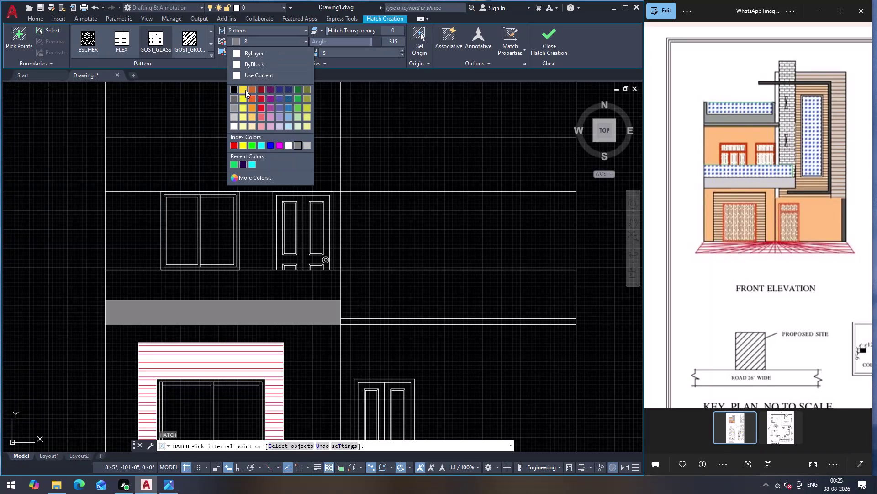
Set the hatch background colour to None and the hatch colour to orange 205,105,40.
click(237, 128)
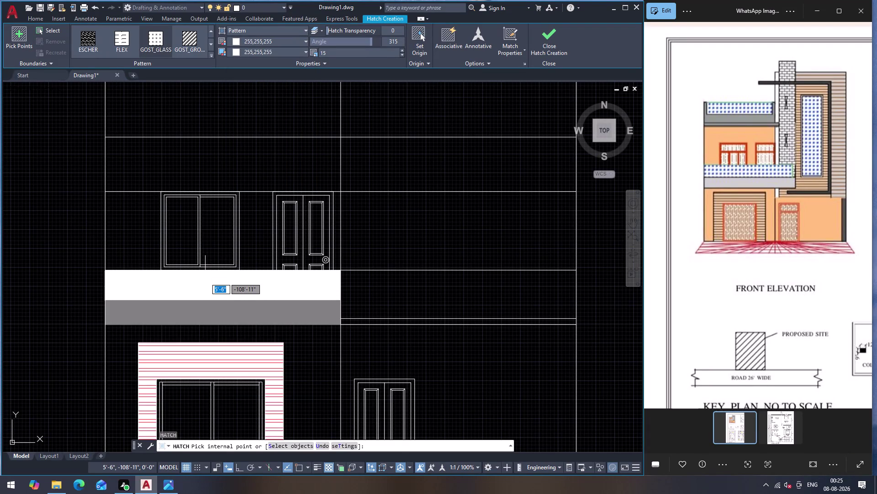
click(256, 49)
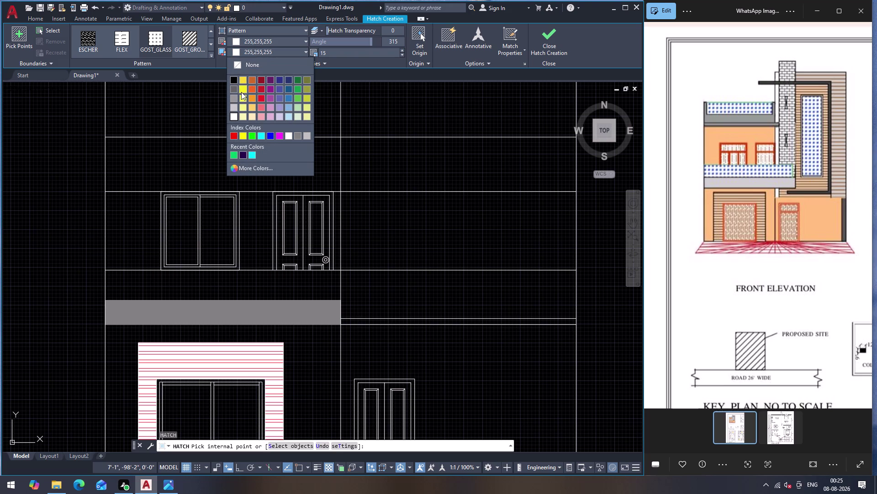
click(233, 118)
click(258, 53)
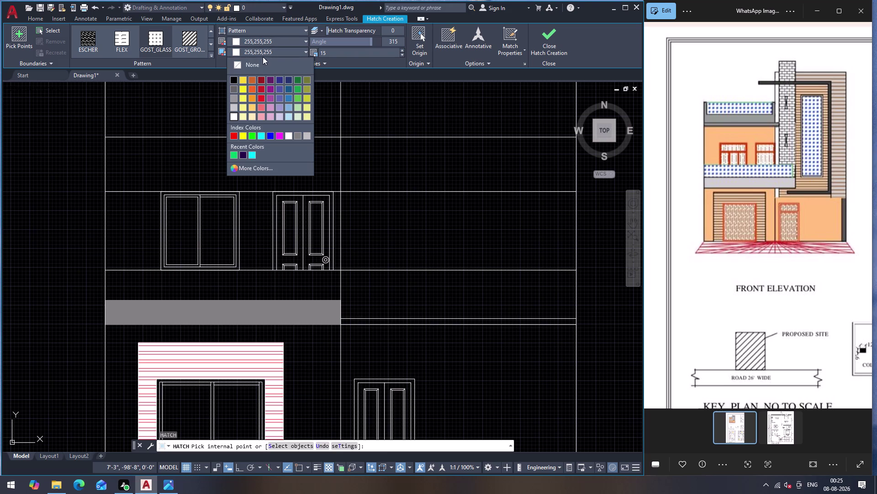
click(256, 63)
click(262, 37)
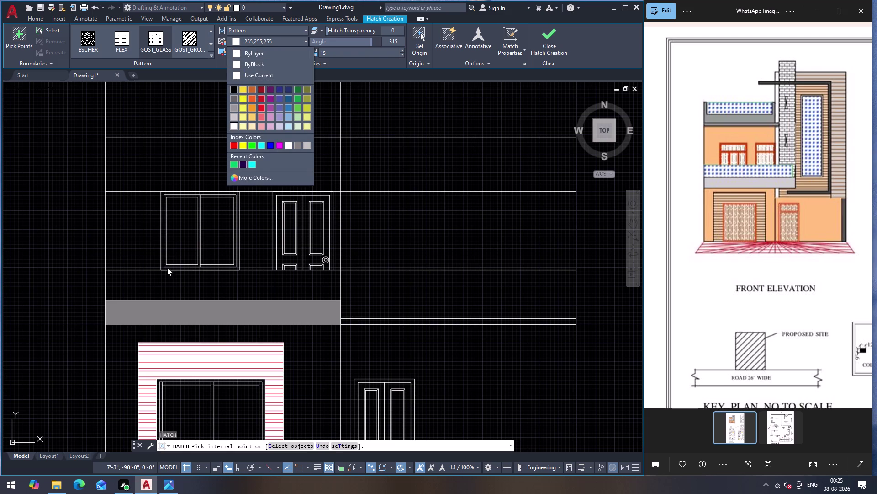
click(171, 279)
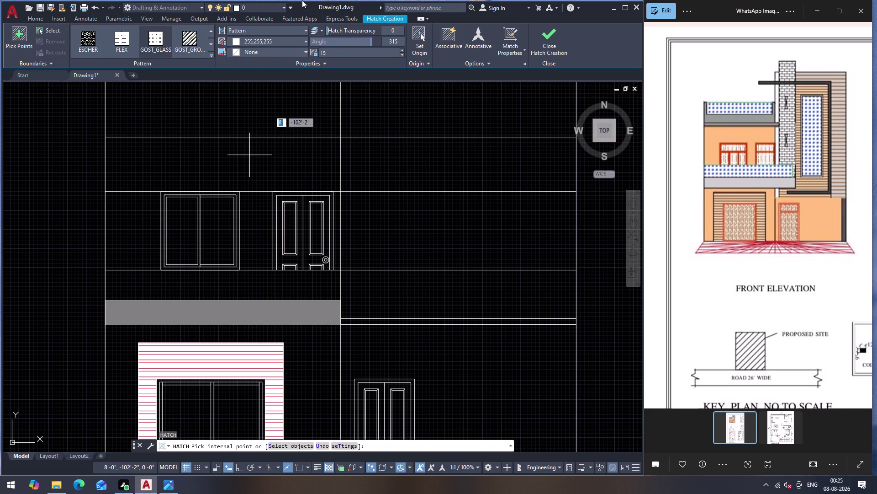
click(285, 41)
click(255, 88)
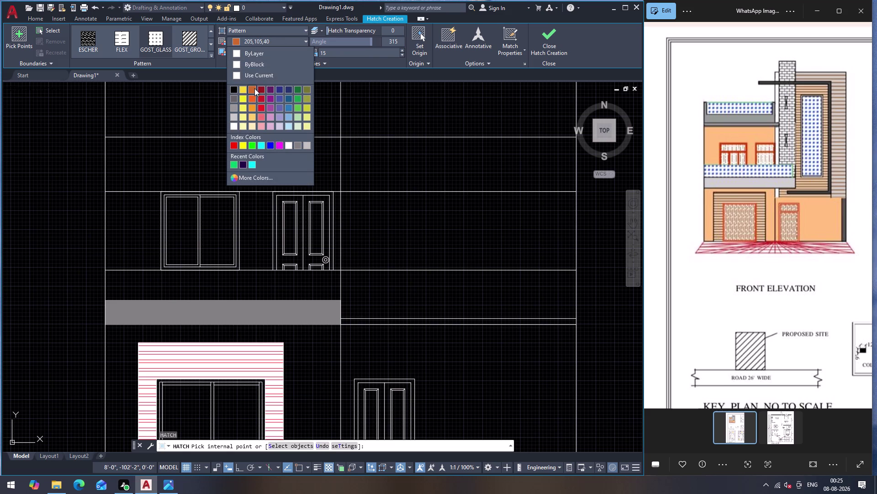
click(224, 287)
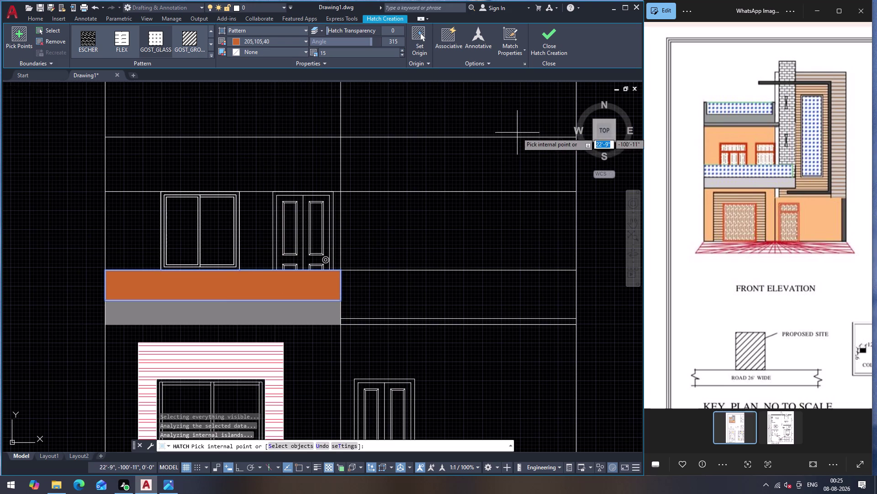
click(402, 51)
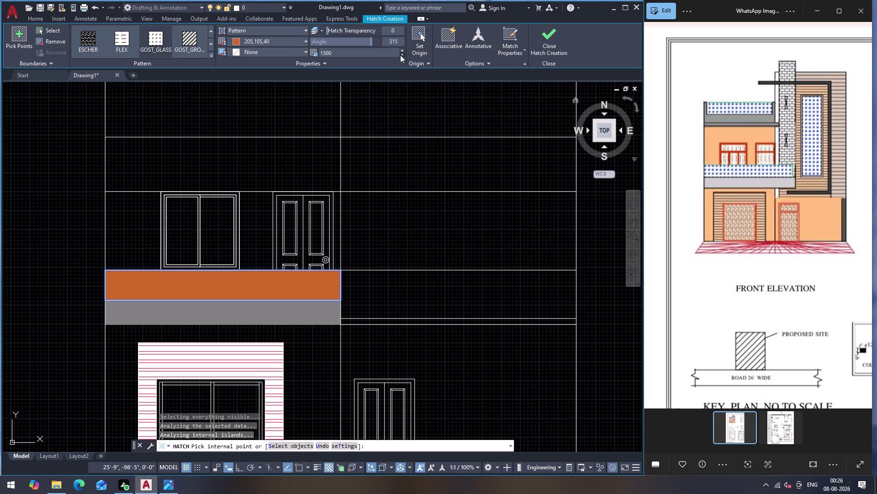
Set the hatch pattern scale to 9, then cancel the HATCH command.
click(397, 50)
key(9)
key(Return)
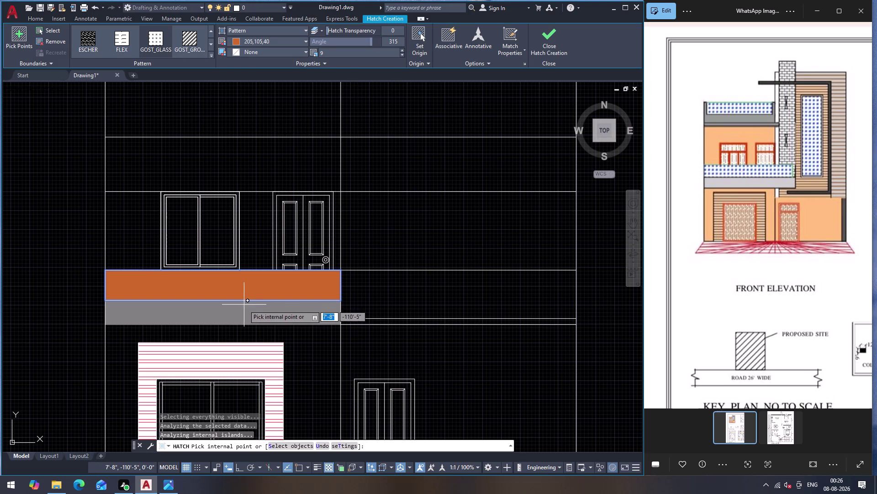
key(Escape)
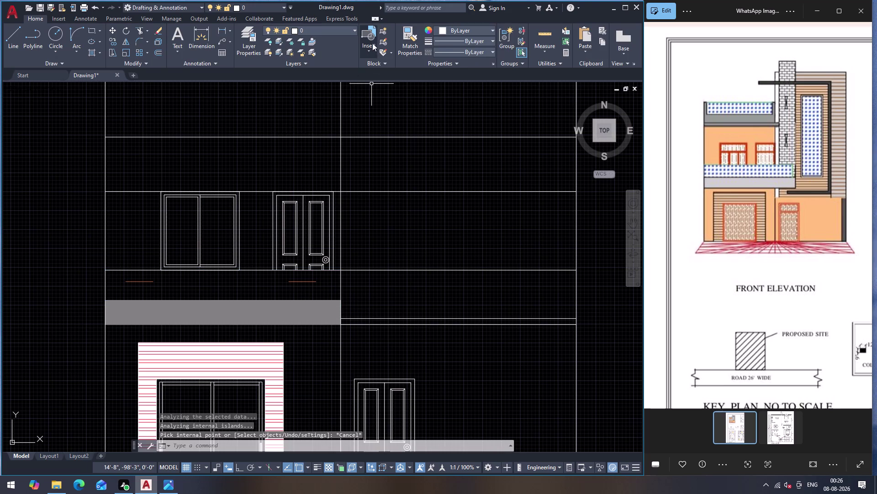
click(255, 288)
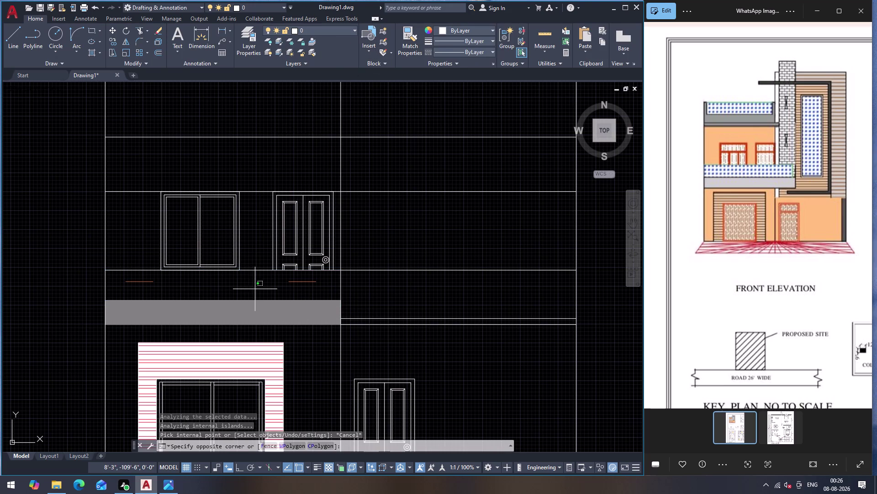
Select the sparse orange-dashed hatch, try other scale values, then delete it.
click(311, 281)
click(304, 281)
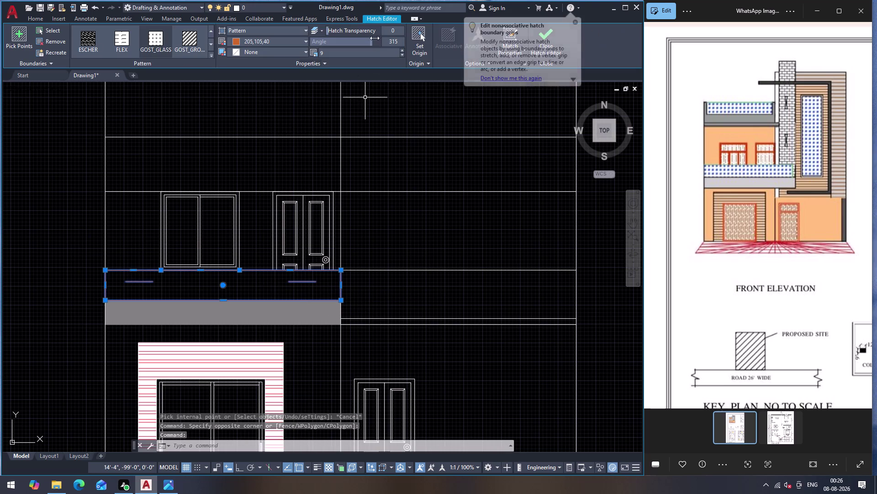
click(402, 55)
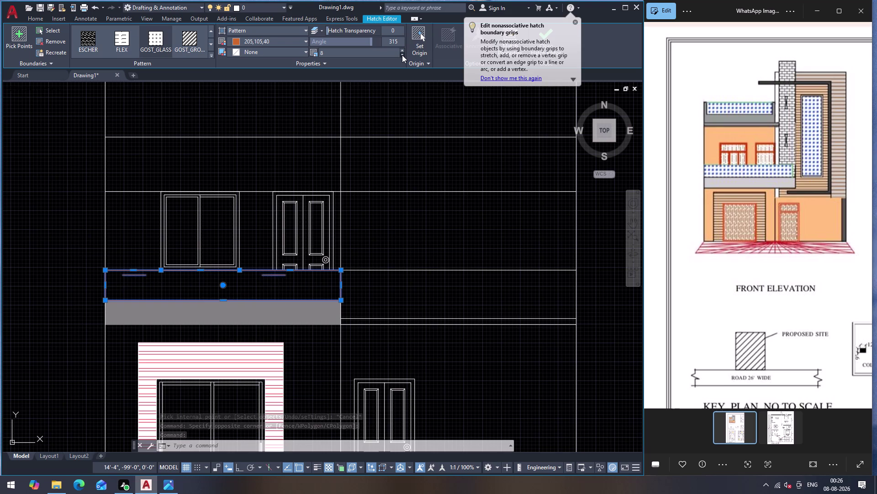
click(402, 51)
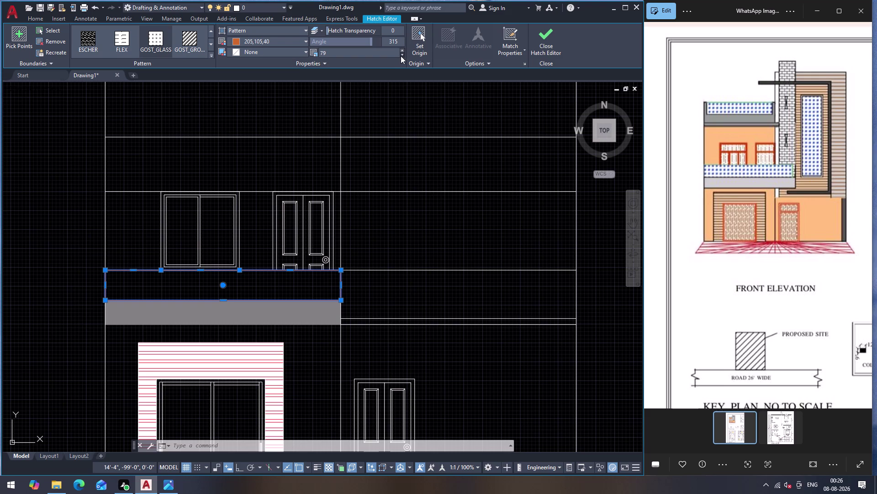
click(401, 55)
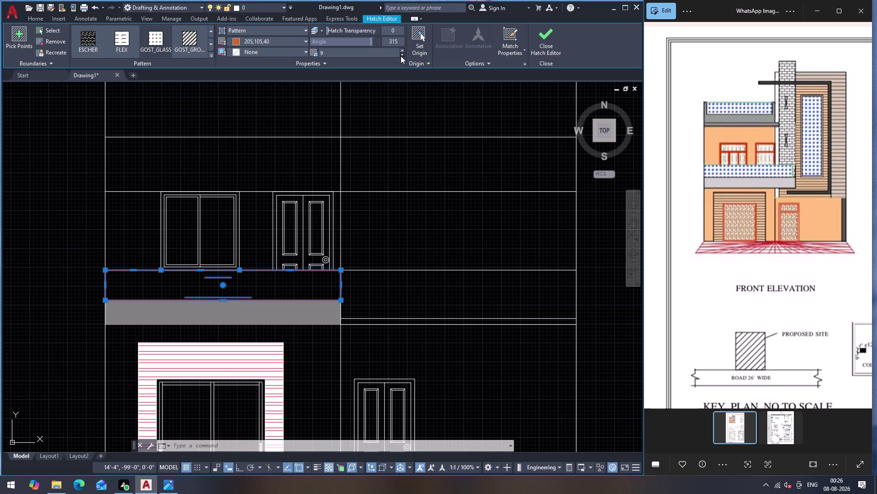
key(Escape)
key(Delete)
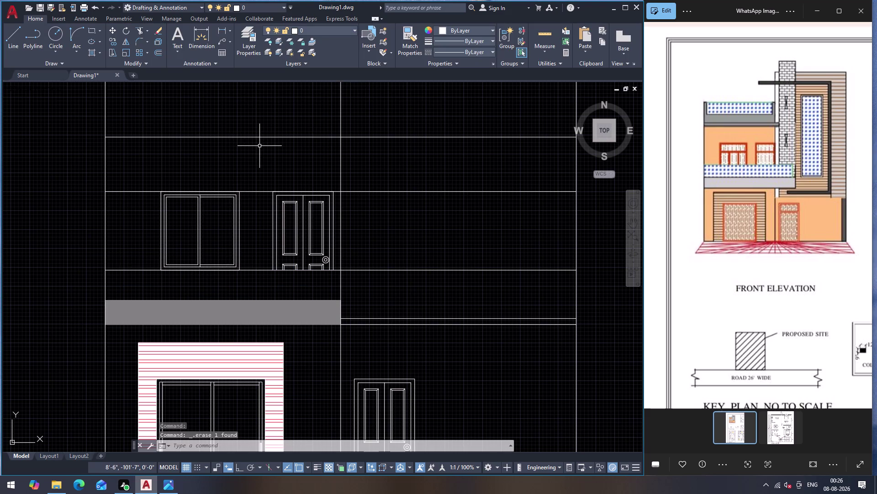
Start HATCH with a gallery pattern and pick the strip above the grey band.
key(h)
key(Return)
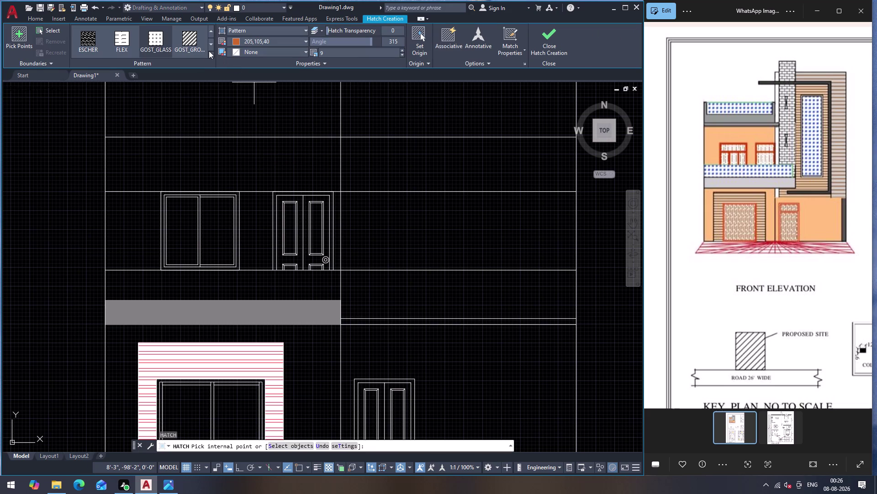
click(212, 54)
click(195, 34)
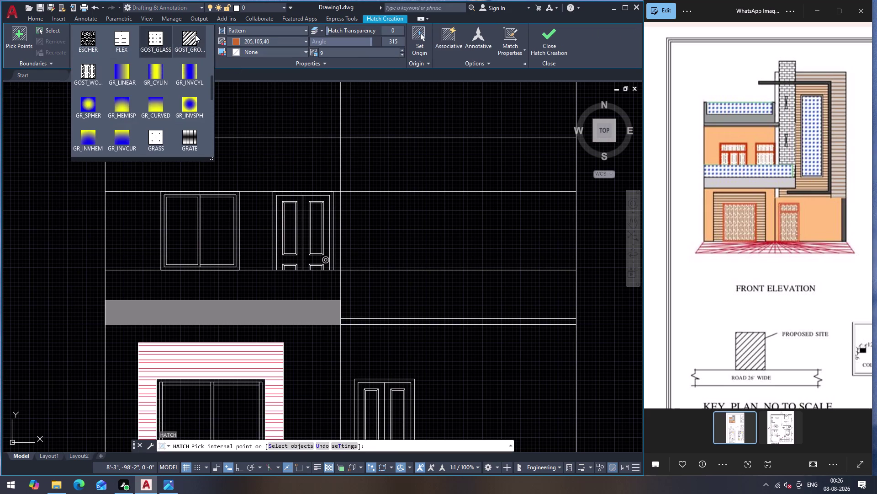
click(193, 279)
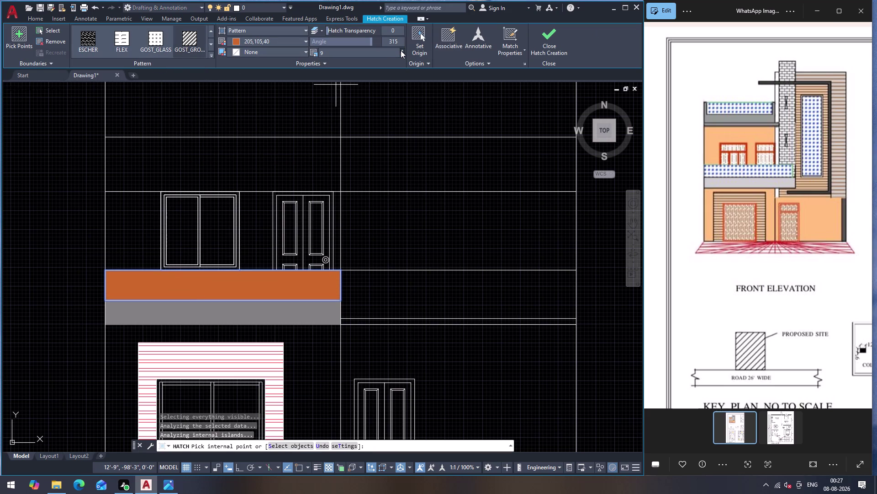
drag(401, 50, 401, 63)
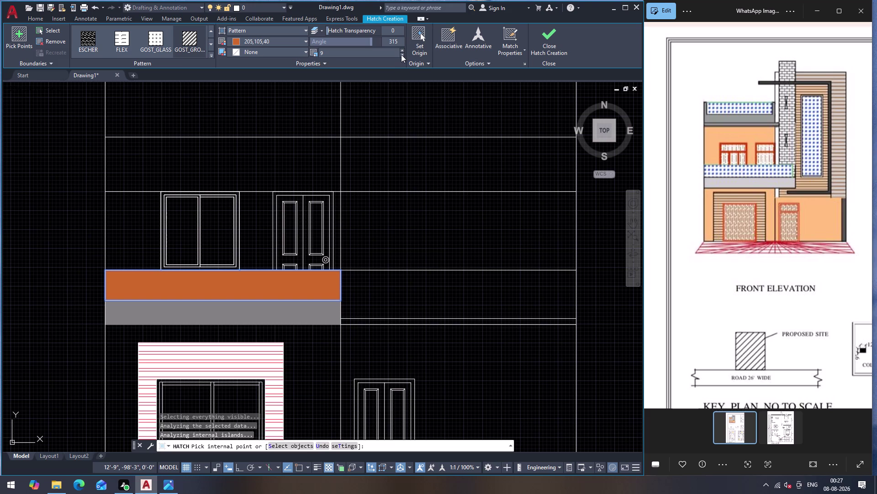
click(401, 55)
key(grave)
key(grave)
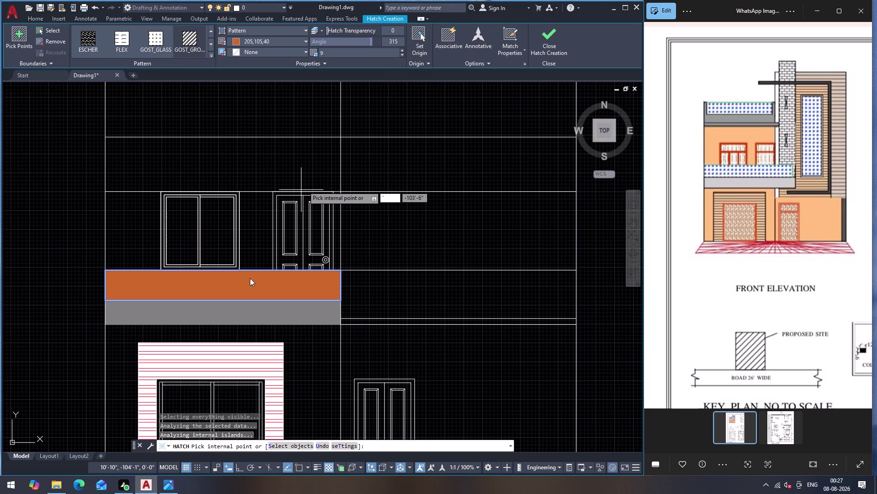
click(250, 278)
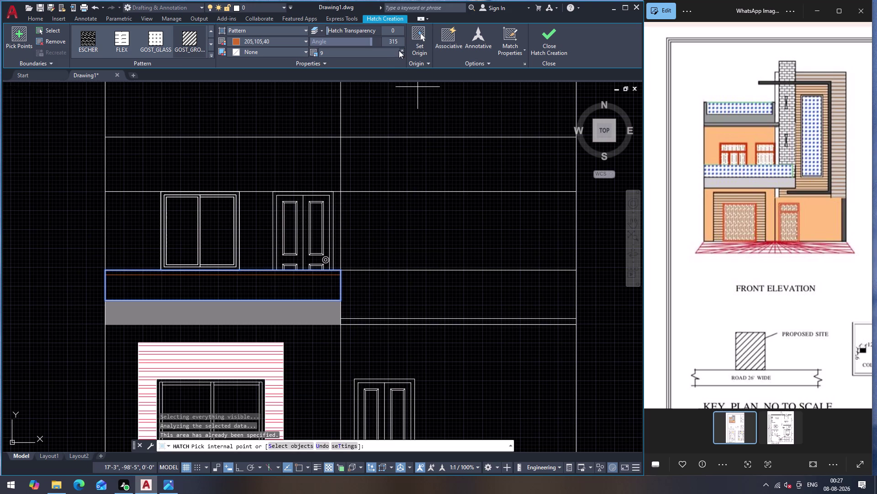
Set the hatch scale to 120 and the angle to 98.
click(402, 52)
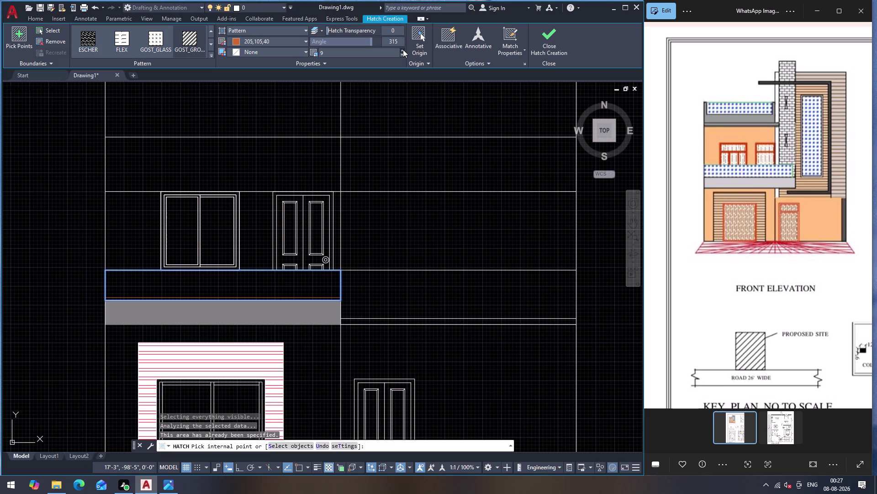
click(403, 50)
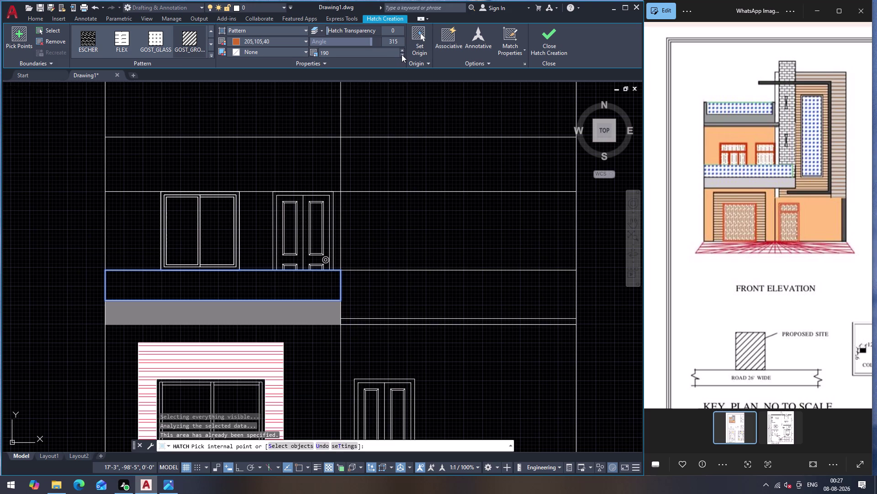
click(402, 54)
drag(373, 42, 310, 44)
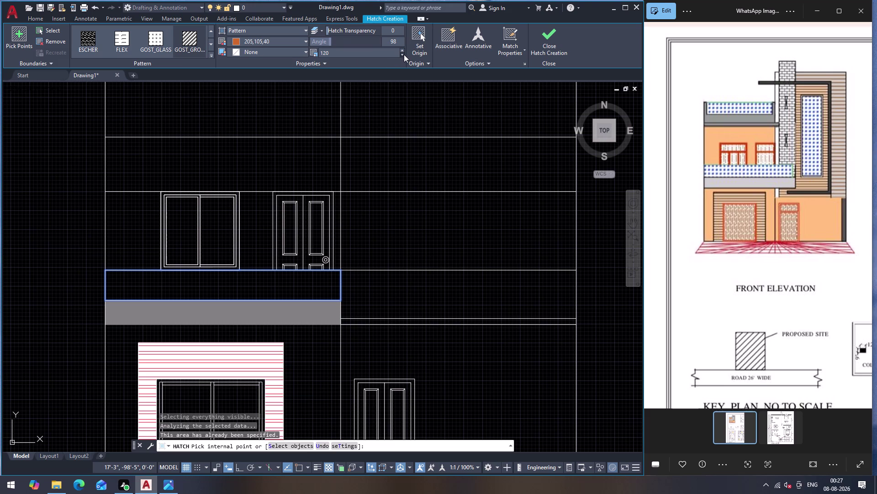
click(404, 53)
Edit the hatch pattern scale value, replacing its last digit with 0.
click(387, 52)
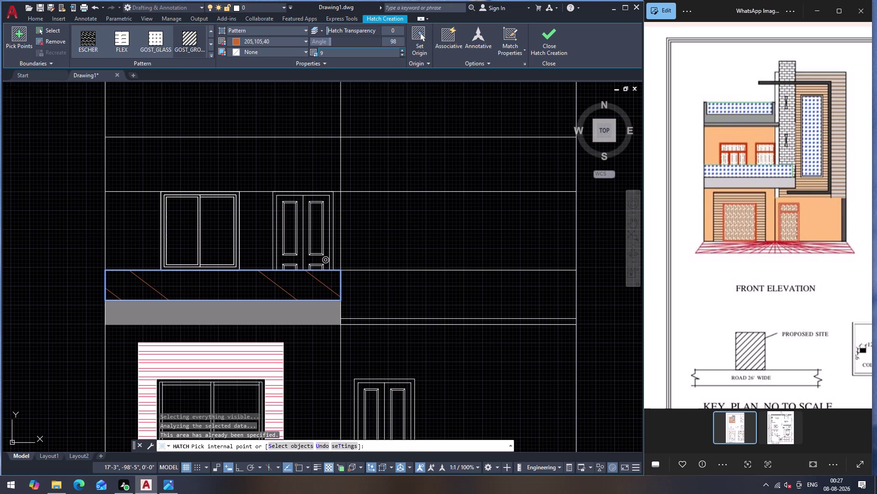
key(BackSpace)
key(0)
key(Return)
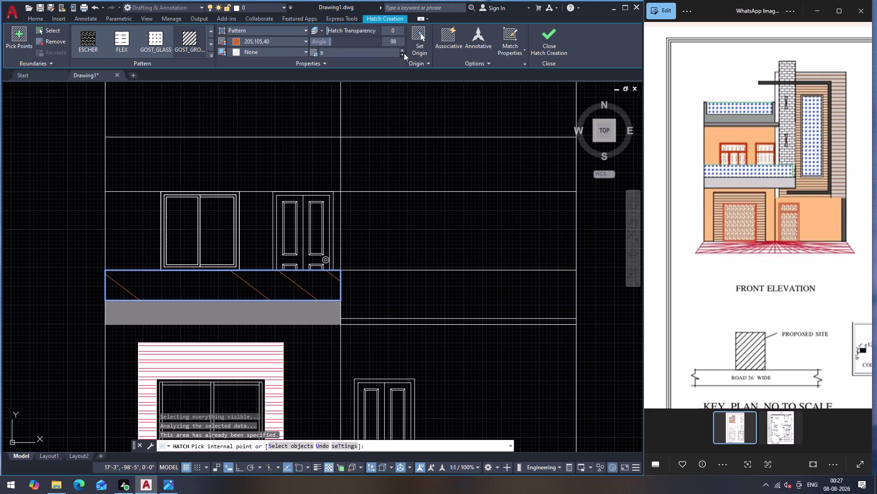
Rotate the orange hatch lines to a 96° angle.
click(312, 53)
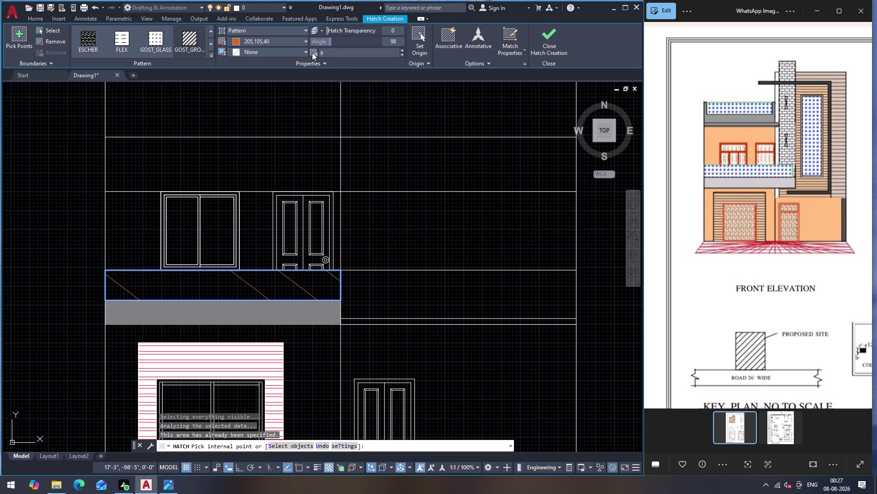
click(315, 57)
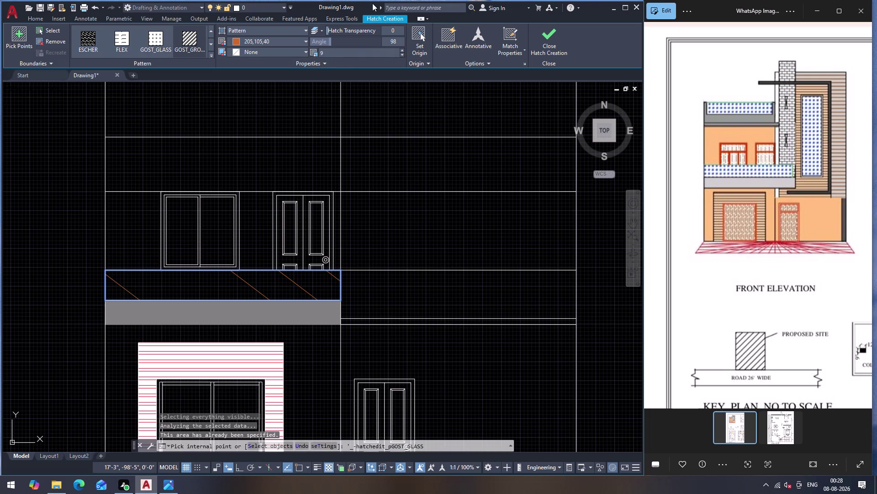
drag(361, 44, 341, 44)
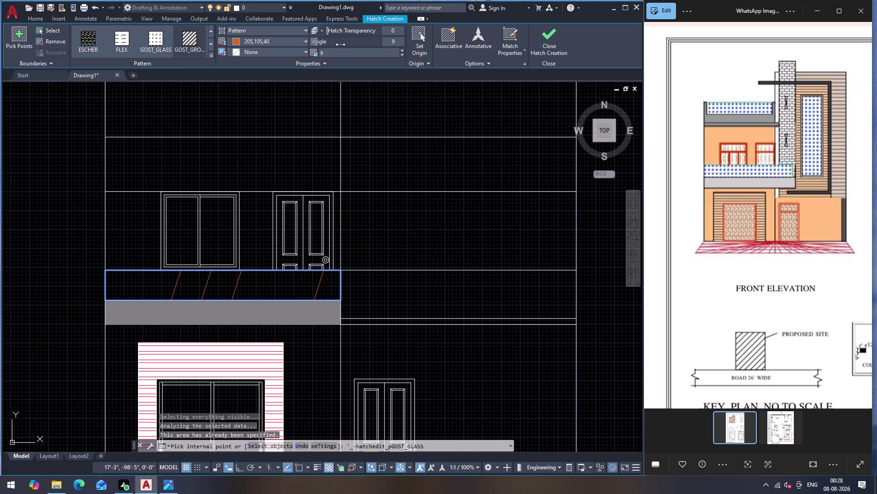
drag(341, 44, 349, 43)
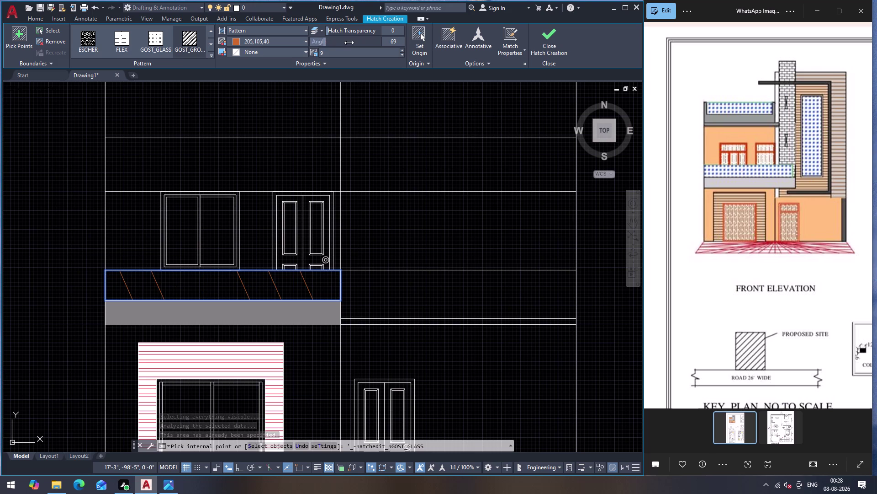
drag(349, 43, 323, 54)
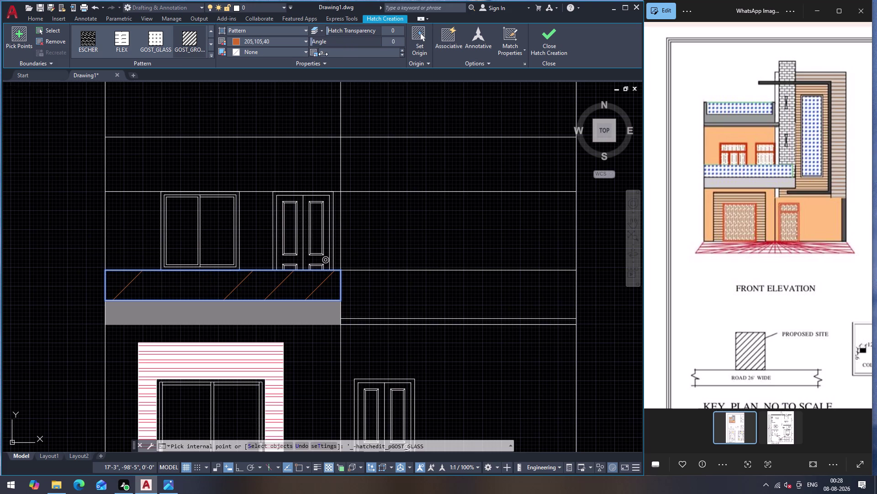
drag(323, 54, 353, 51)
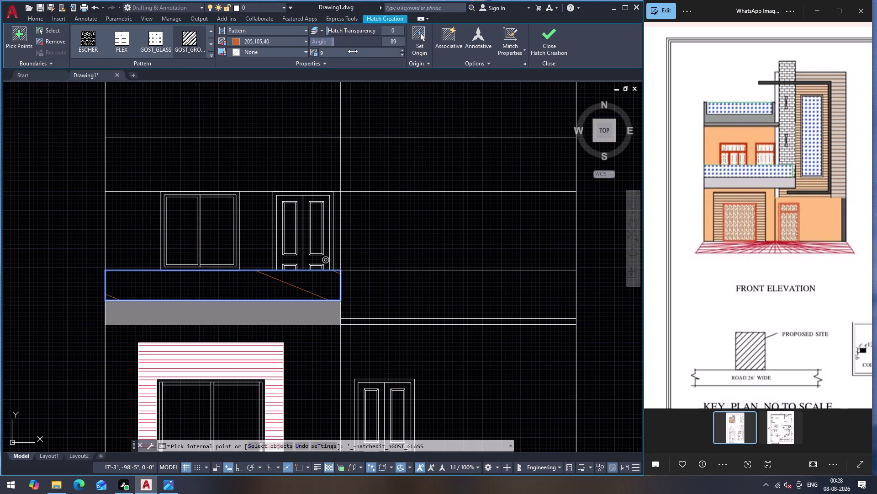
drag(353, 51, 348, 55)
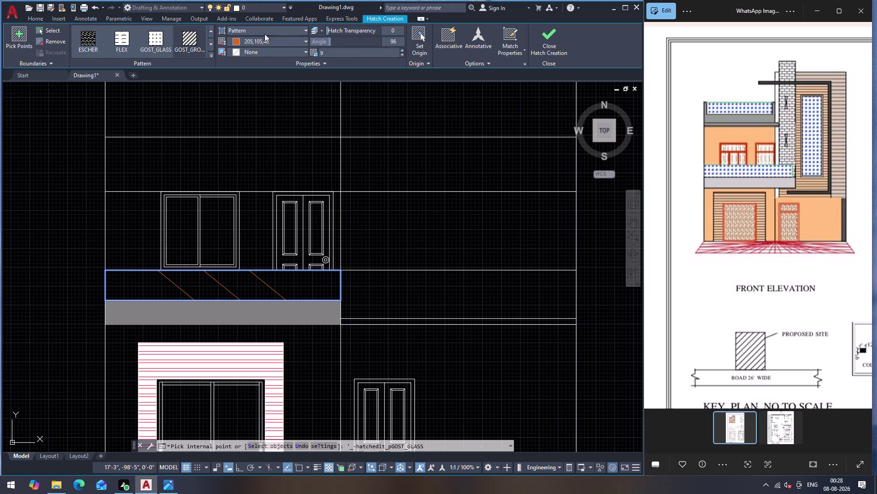
click(209, 47)
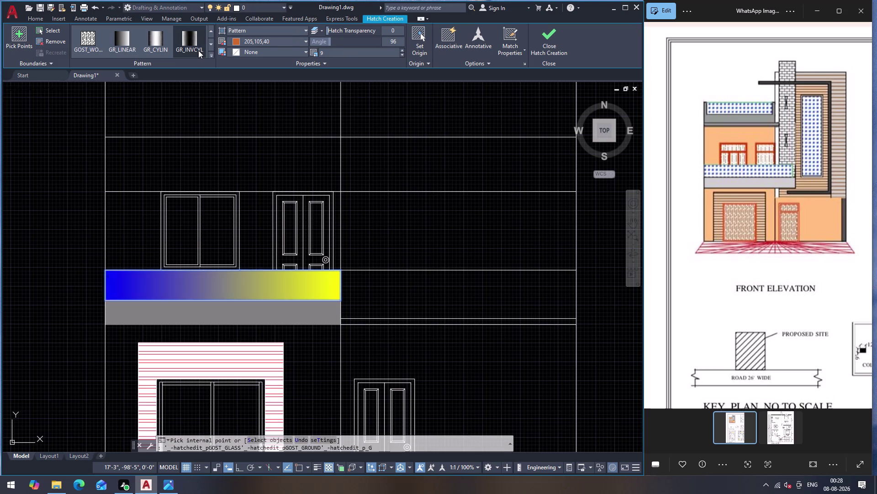
Apply the STARS pattern from the hatch gallery to the band.
scroll(up, 3)
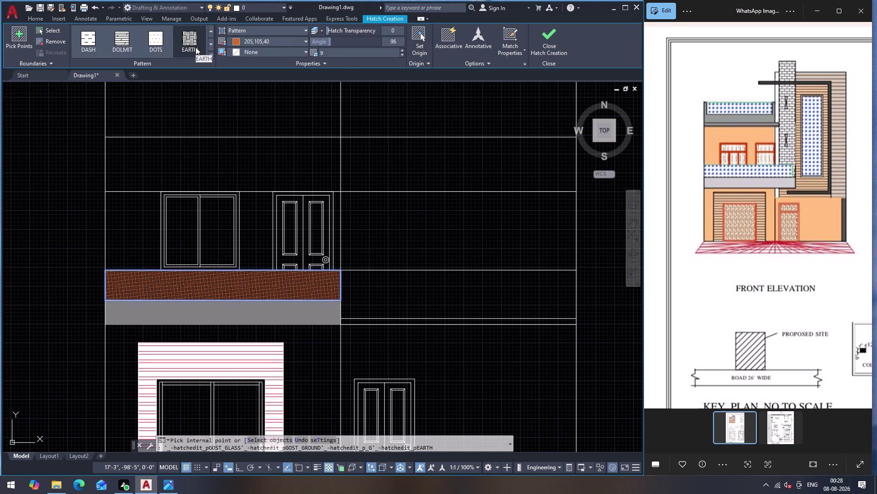
scroll(up, 3)
scroll(up, 3)
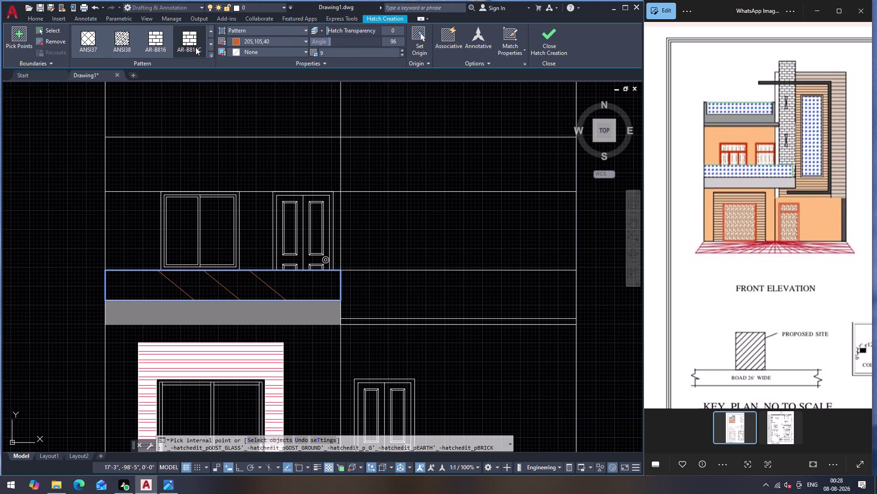
scroll(up, 3)
scroll(up, 3)
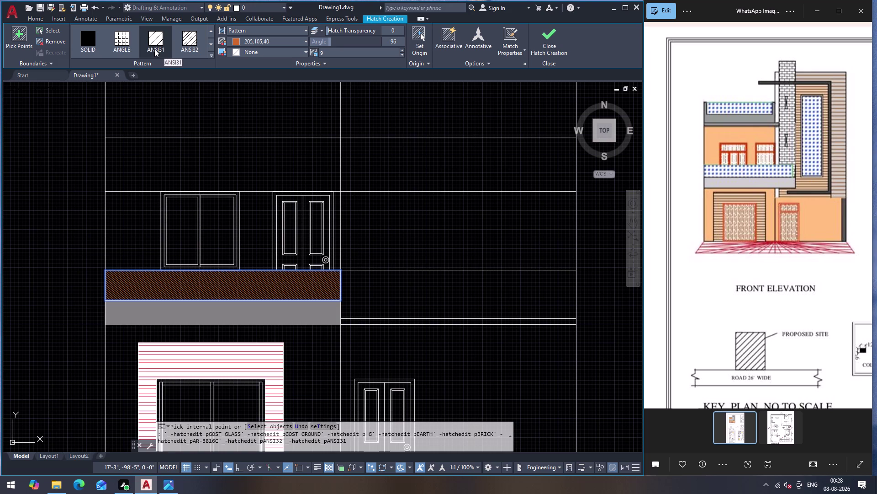
scroll(down, 3)
scroll(down, 3)
scroll(up, 3)
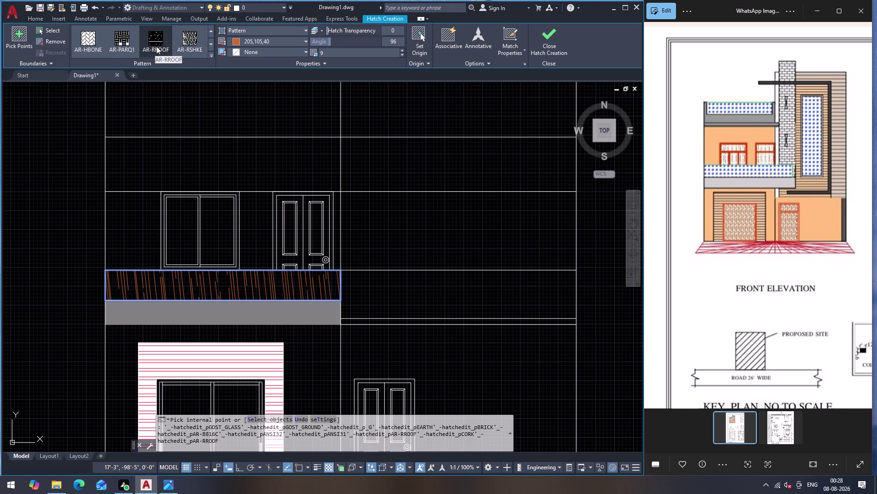
scroll(down, 3)
scroll(down, 3)
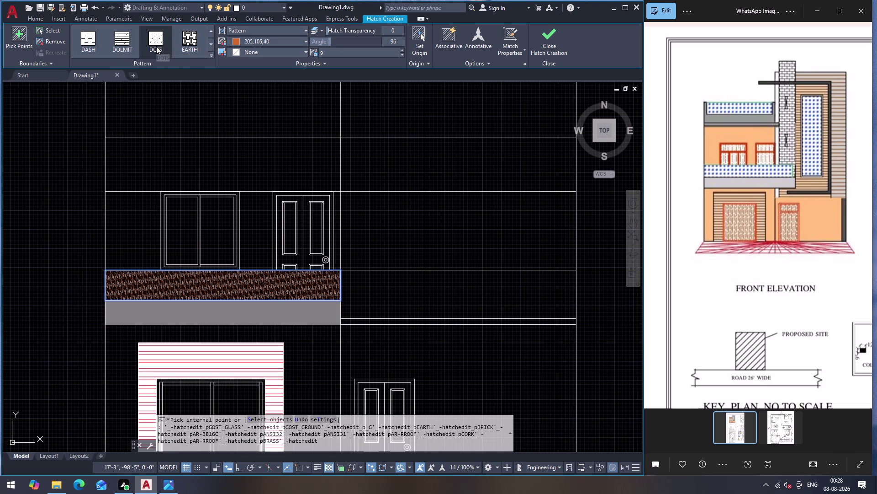
scroll(down, 3)
scroll(up, 3)
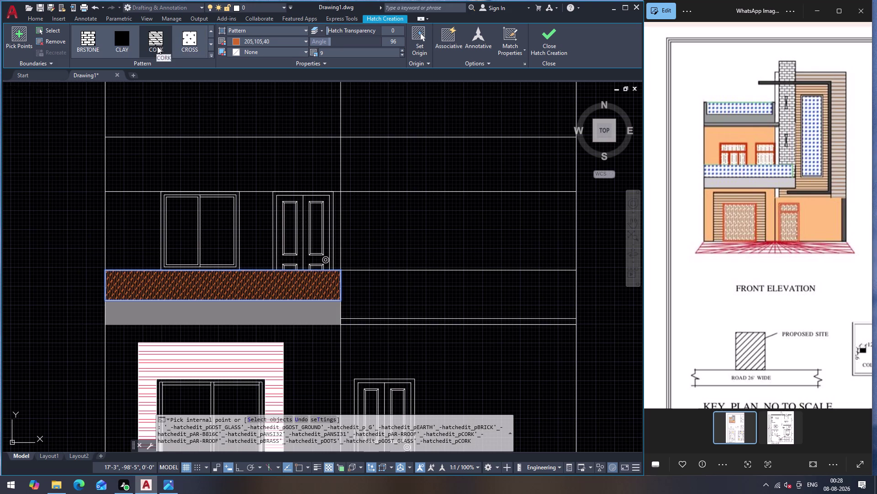
scroll(down, 3)
scroll(up, 3)
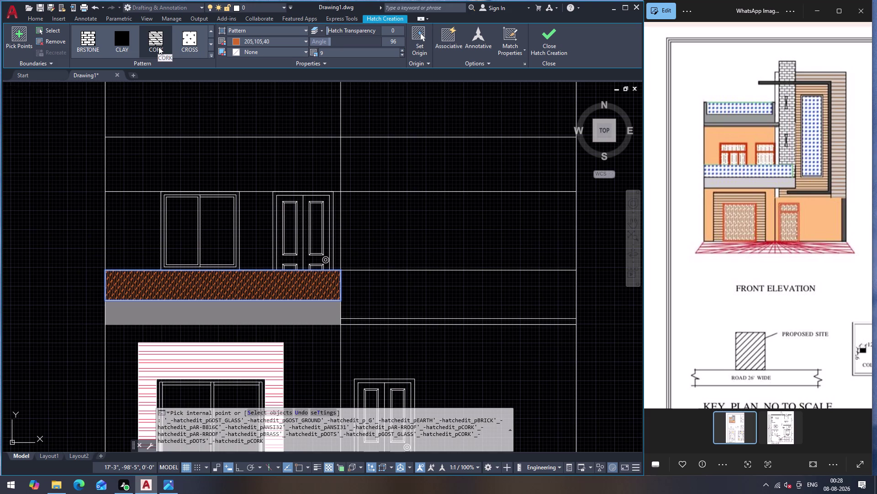
scroll(down, 3)
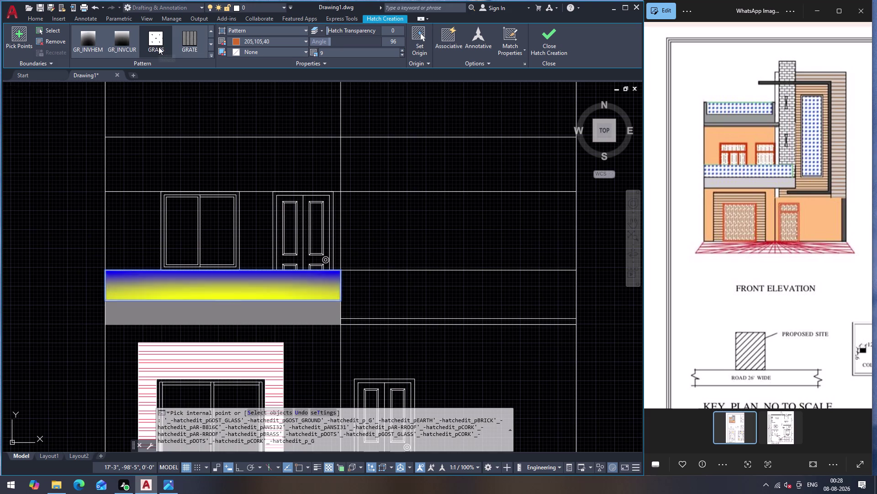
scroll(down, 3)
scroll(down, 3)
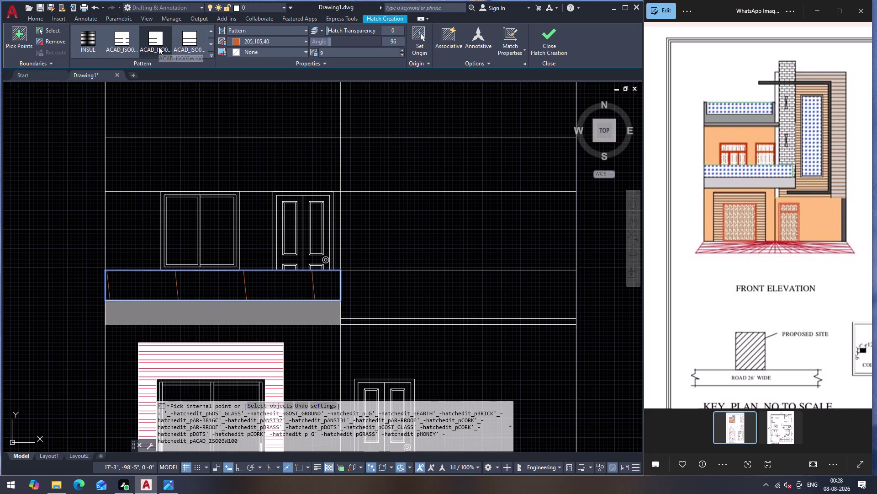
scroll(down, 3)
scroll(down, 3)
scroll(down, 3)
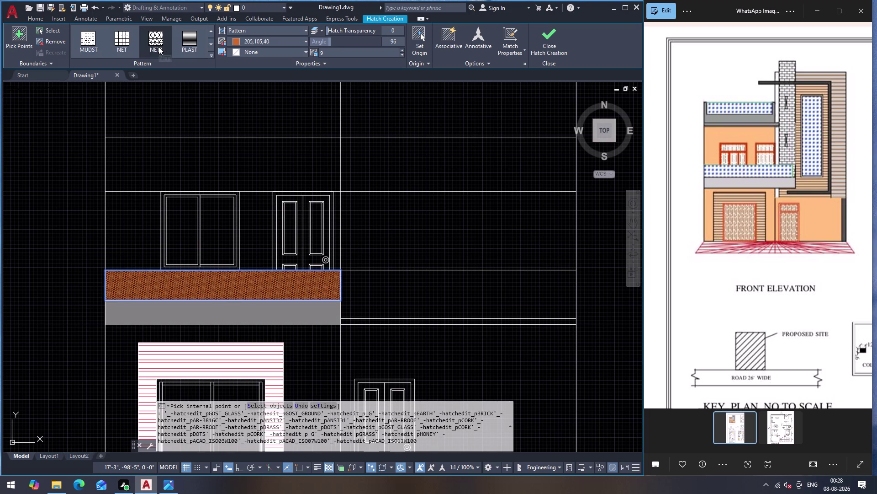
scroll(up, 3)
scroll(down, 3)
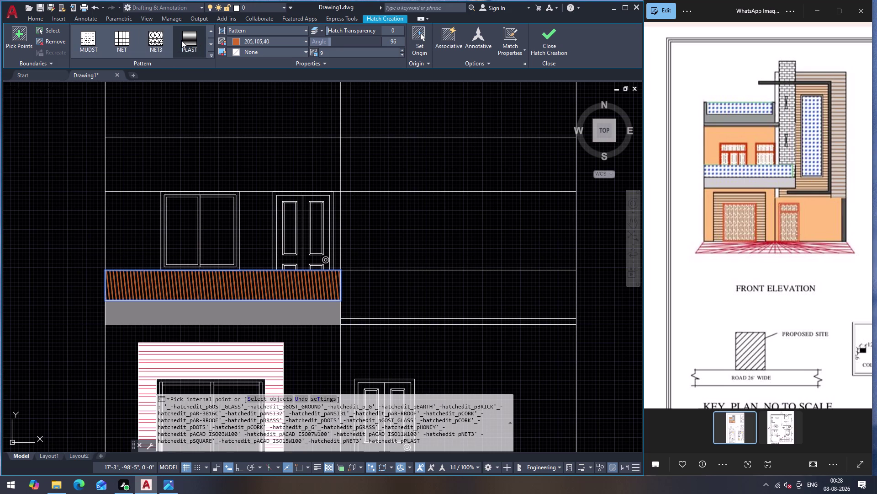
scroll(down, 3)
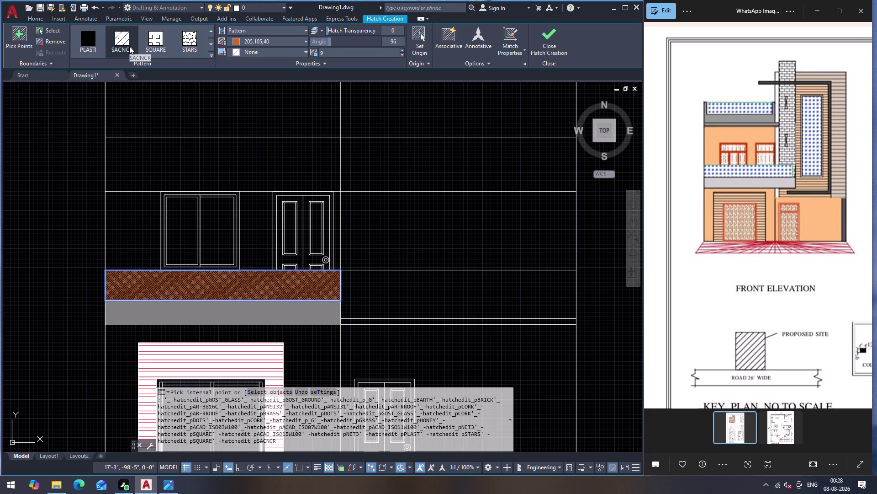
scroll(down, 3)
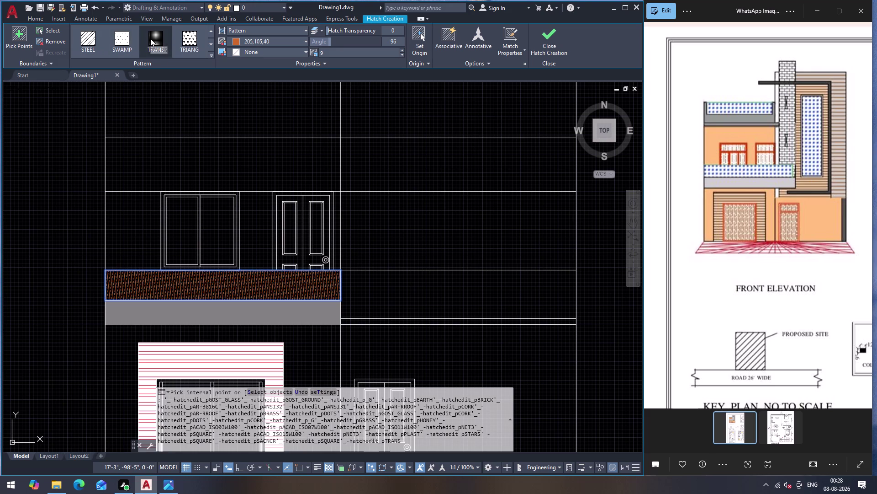
scroll(down, 3)
scroll(down, 3)
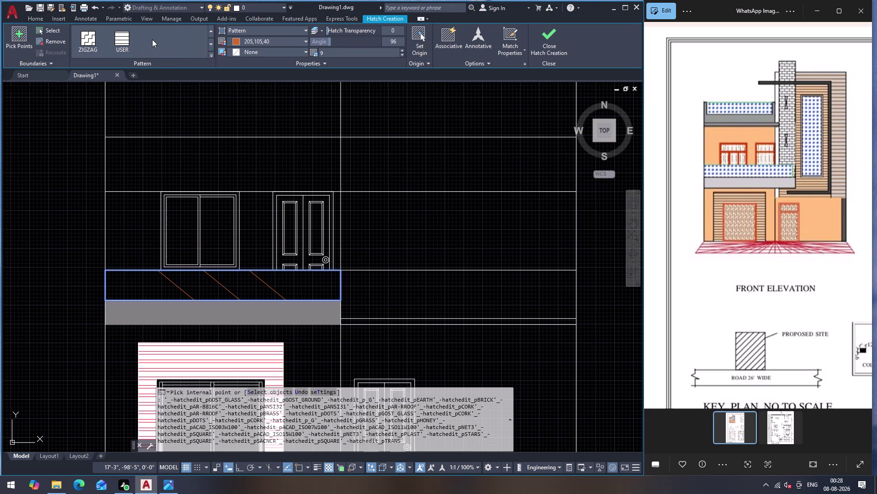
scroll(up, 3)
scroll(down, 3)
scroll(up, 3)
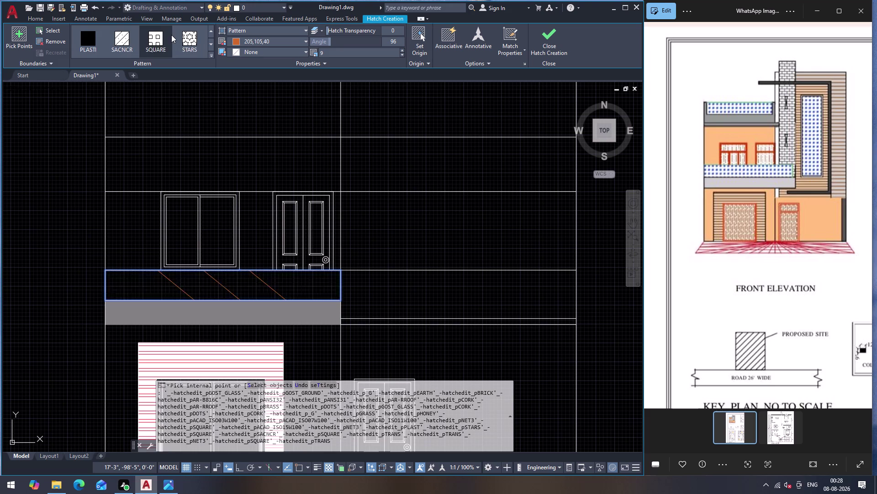
click(190, 38)
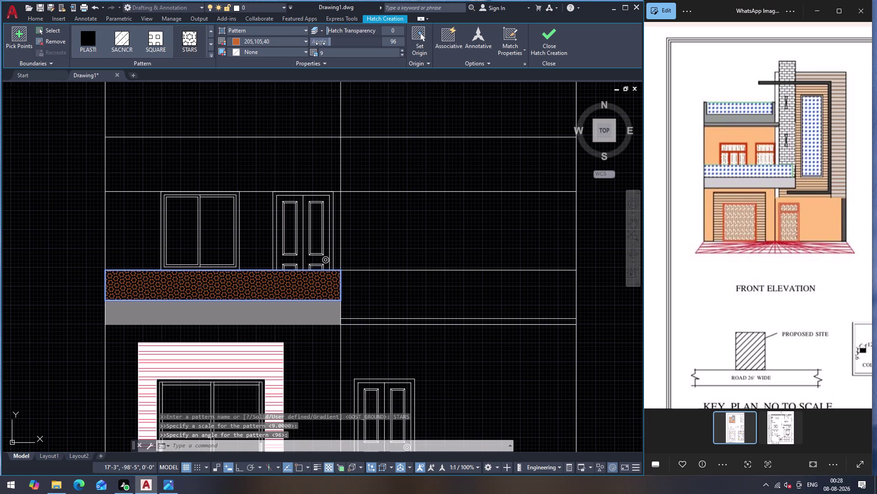
Set the star hatch pattern scale to 20.
click(402, 53)
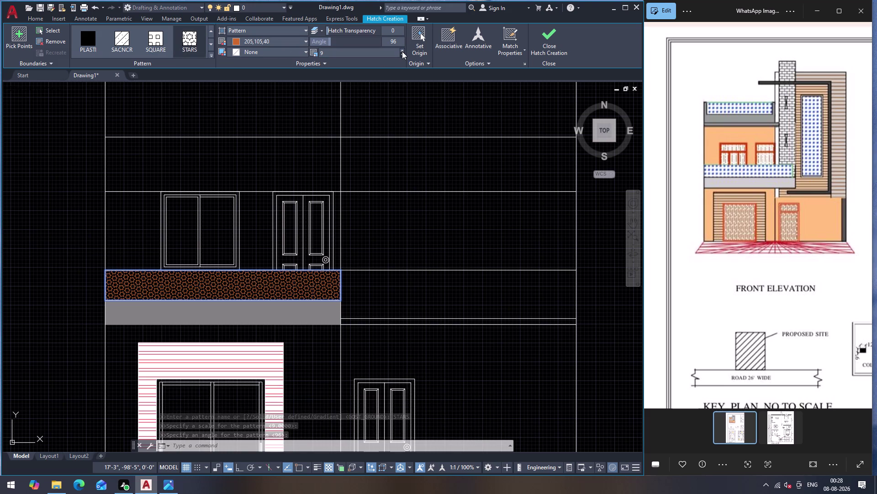
click(403, 51)
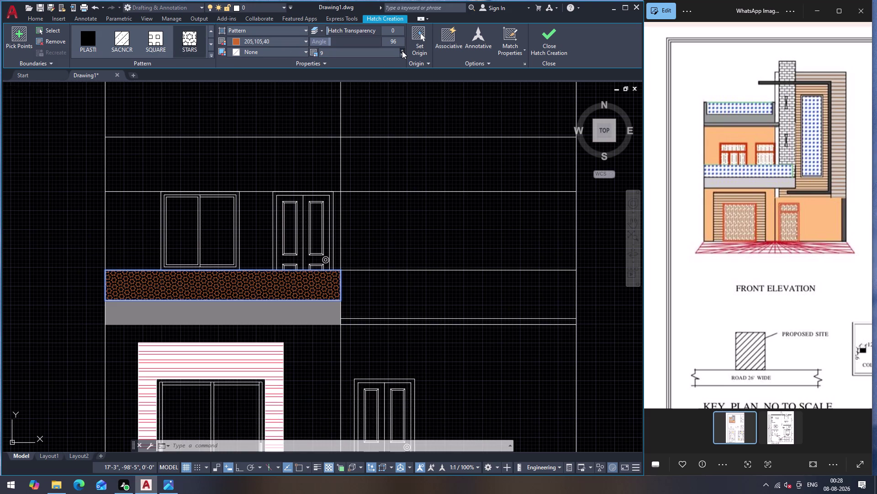
click(401, 49)
drag(401, 49, 401, 44)
double_click(403, 50)
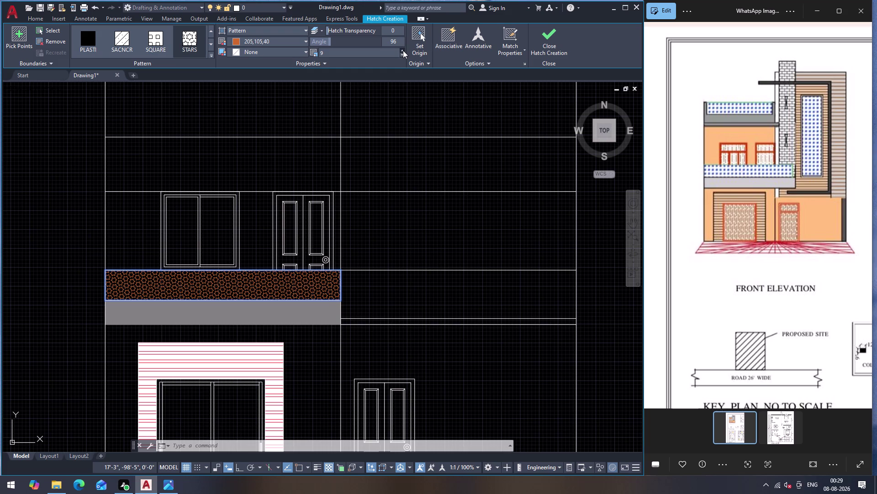
triple_click(402, 50)
click(402, 50)
double_click(403, 57)
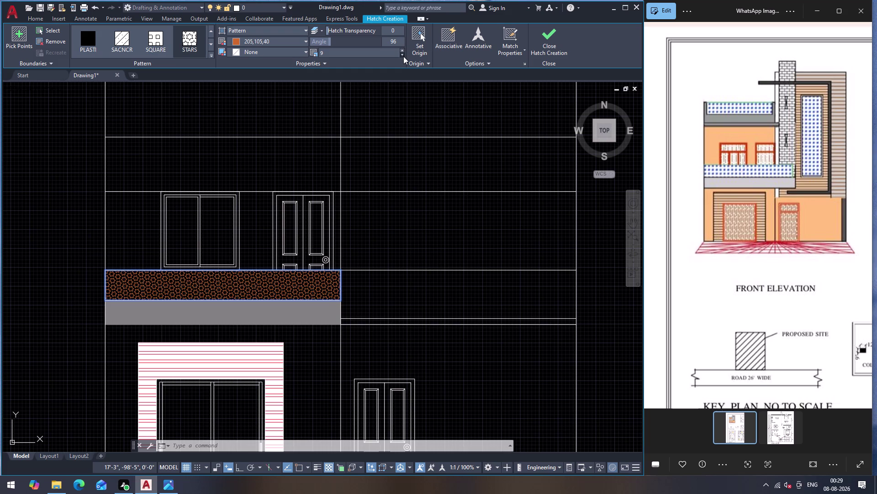
click(402, 50)
click(383, 52)
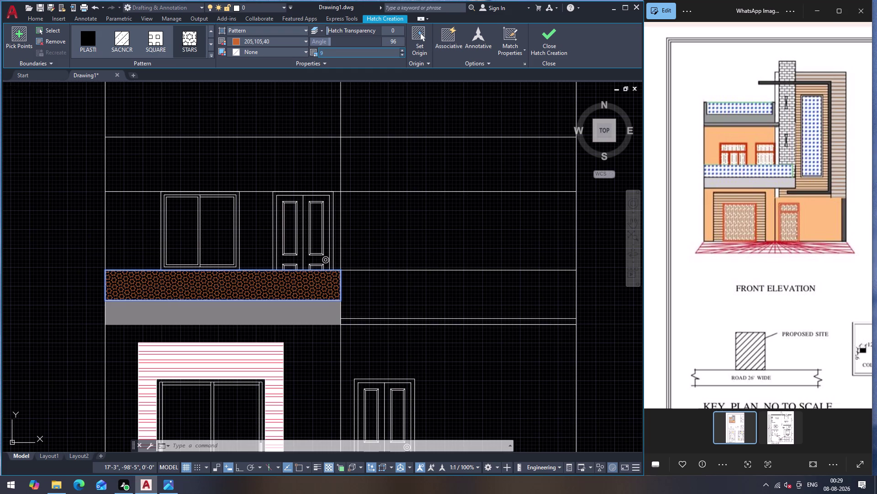
text(20)
key(Return)
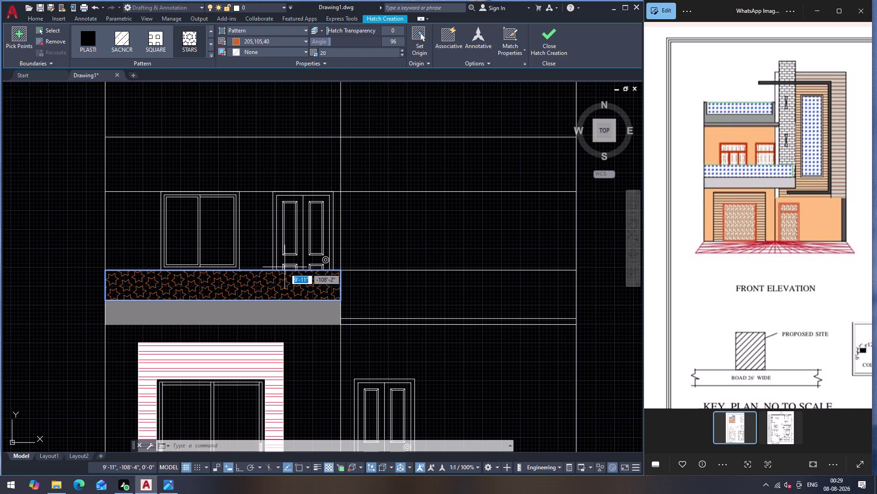
Change the star hatch scale to 50 and finish the hatch.
click(360, 52)
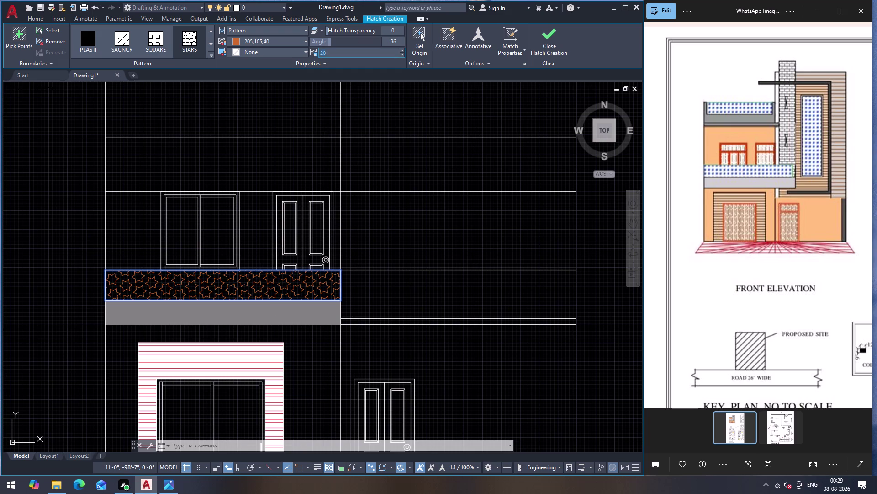
text(50)
key(Return)
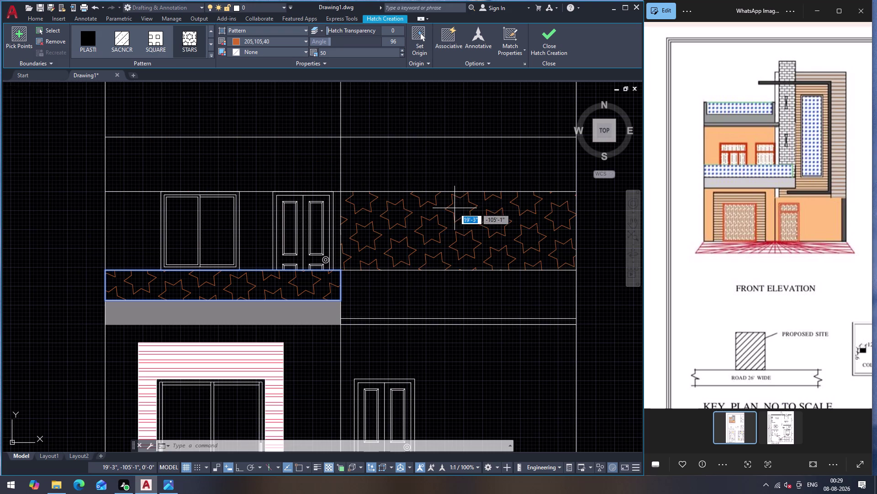
key(Escape)
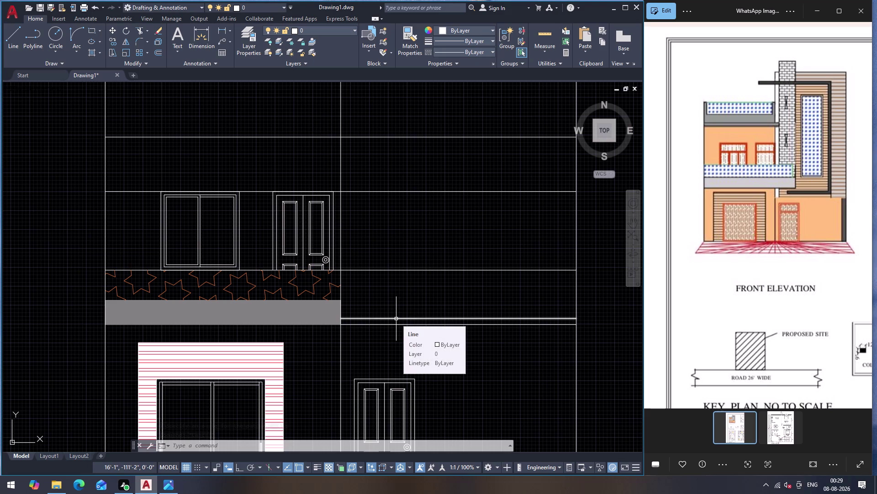
Draw the extension box with Ortho on, from the slab's top-right corner down to its bottom level.
click(396, 319)
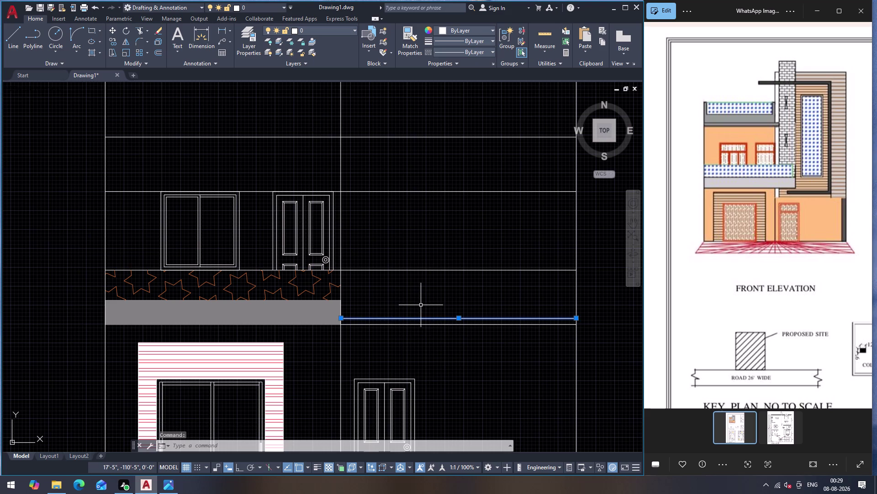
key(Escape)
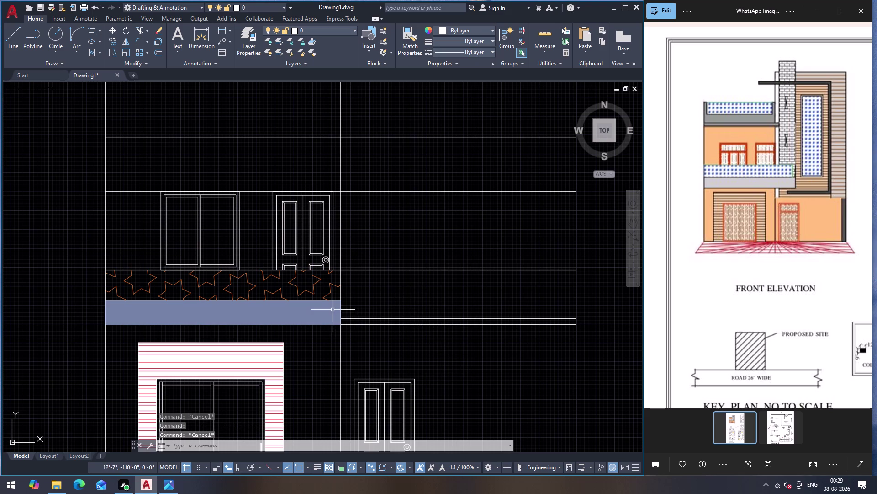
scroll(up, 3)
scroll(down, 3)
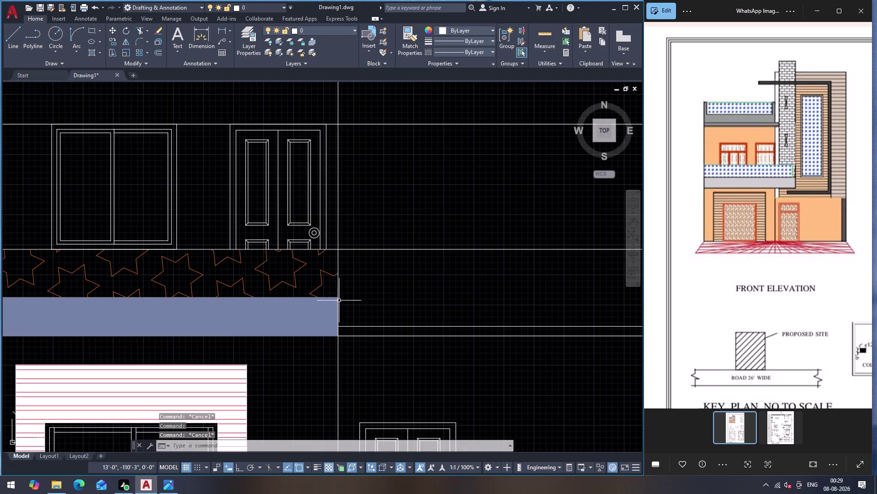
scroll(up, 3)
key(l)
key(Return)
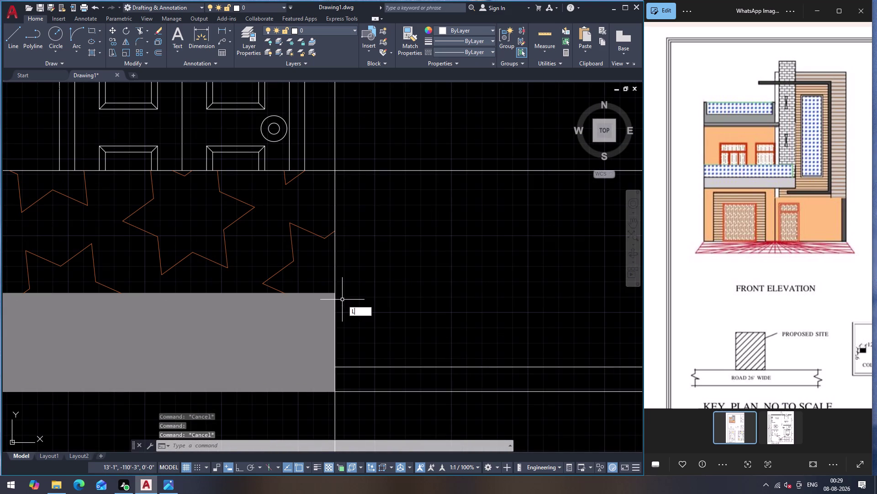
click(334, 292)
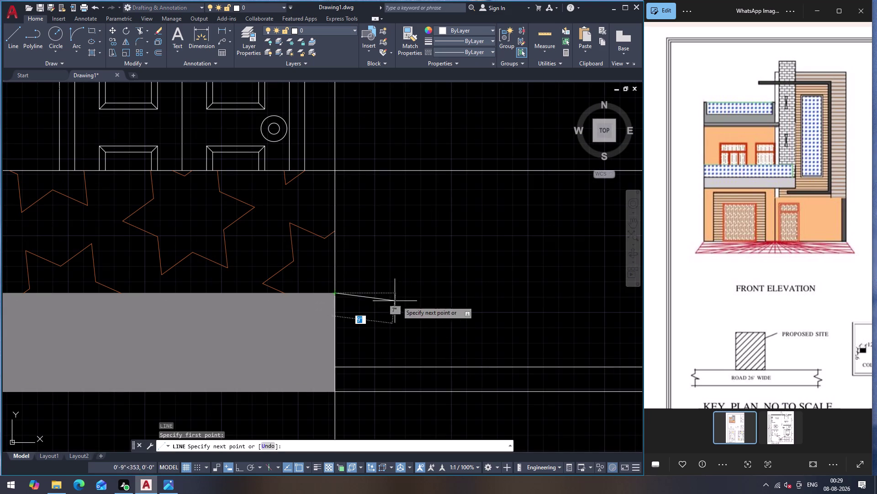
scroll(down, 3)
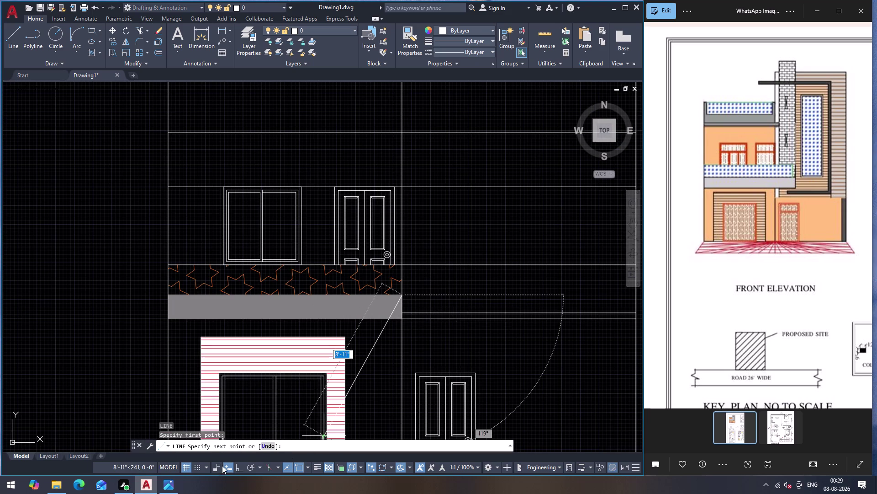
click(242, 468)
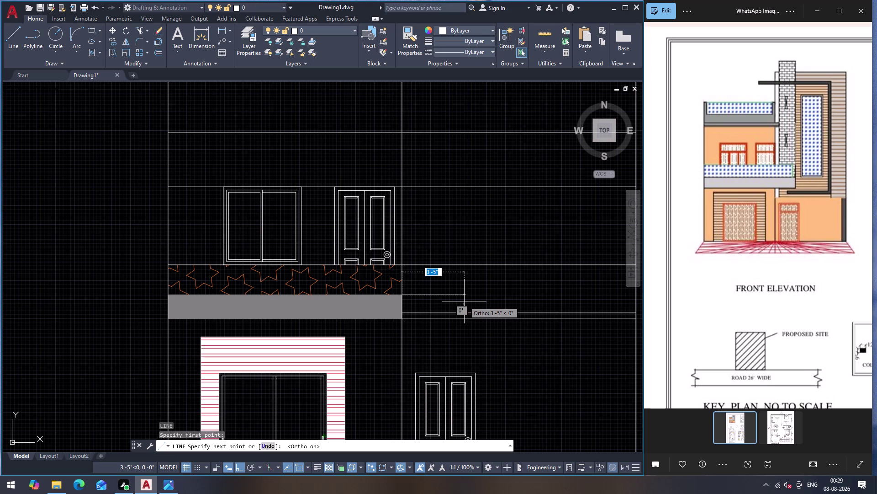
click(464, 301)
click(466, 319)
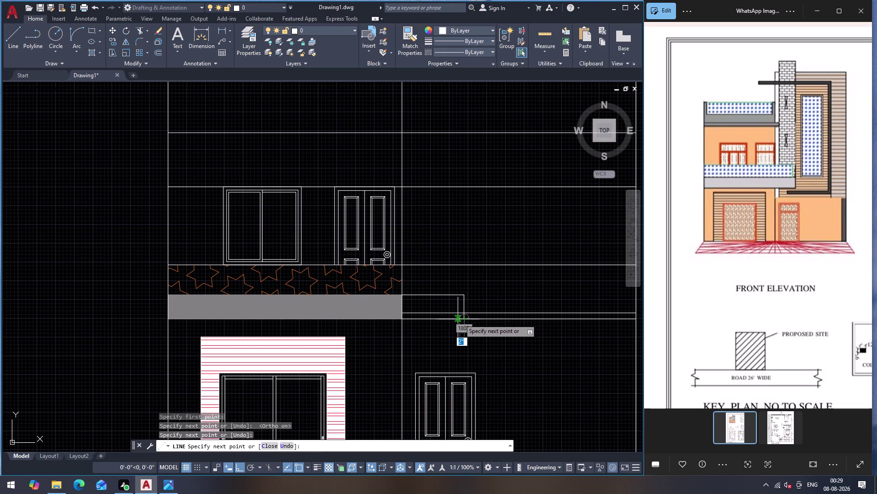
key(Escape)
Trim the excess line at the slab's end.
click(430, 312)
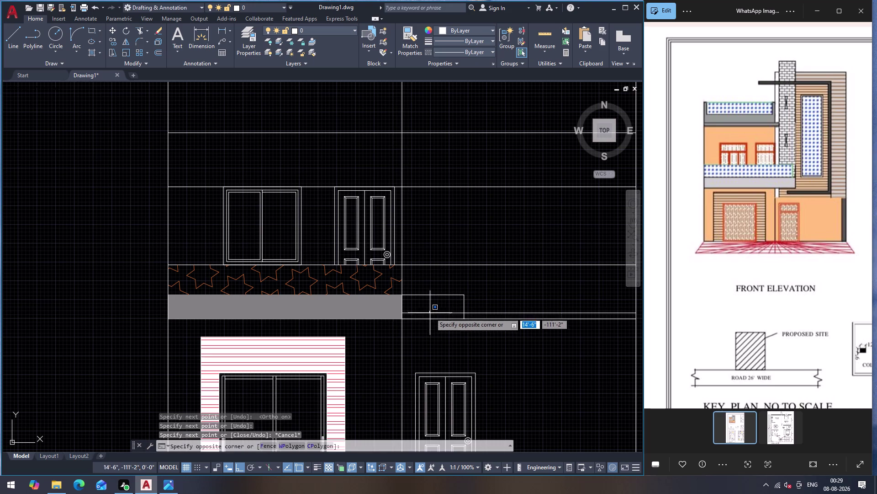
key(Escape)
text(TR)
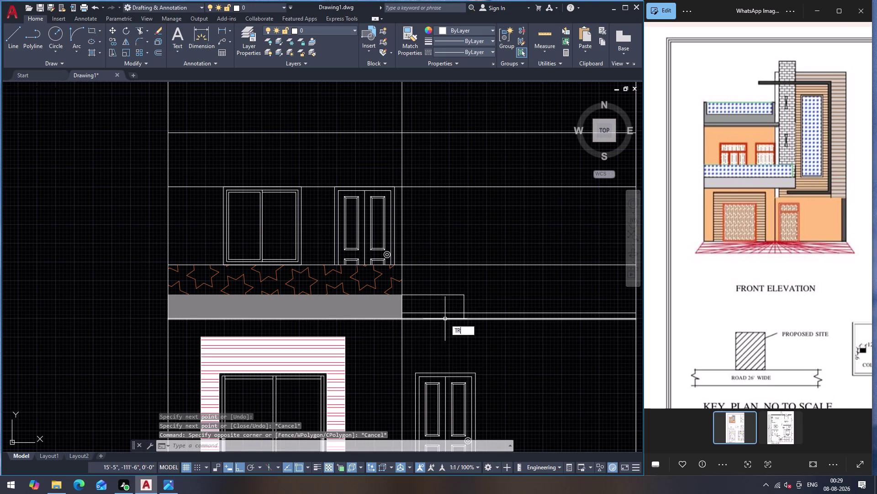
key(Return)
click(445, 312)
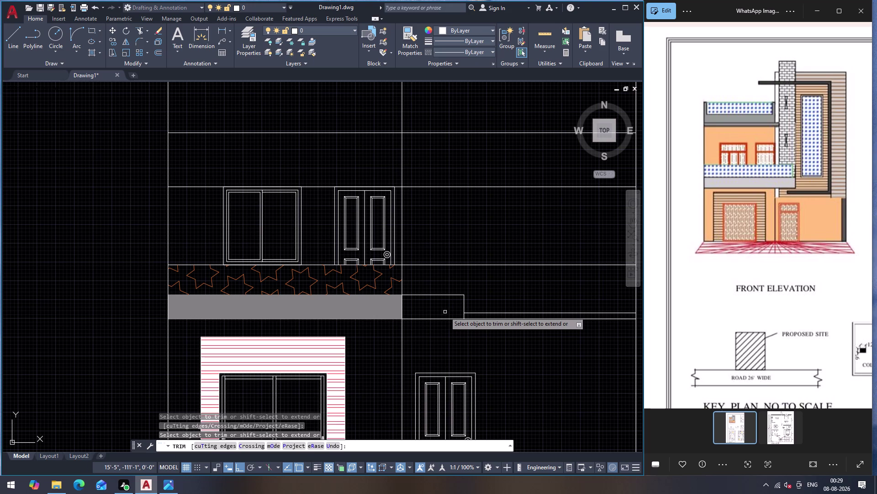
click(403, 307)
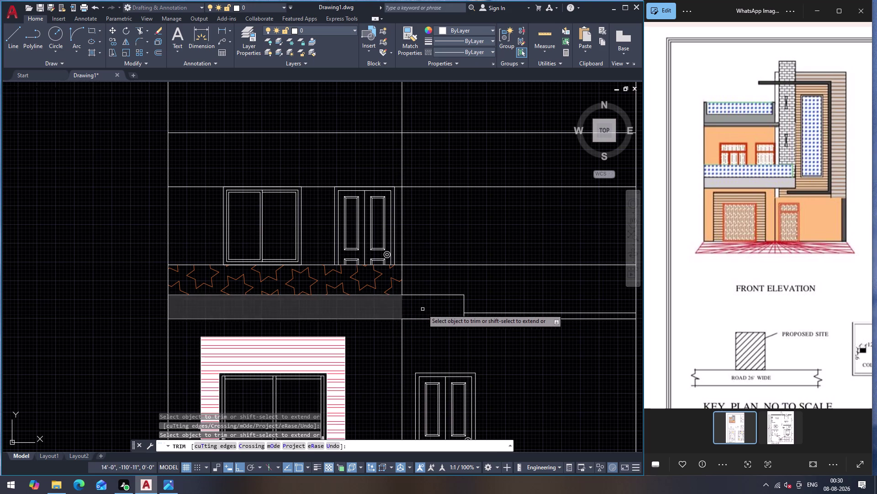
key(Escape)
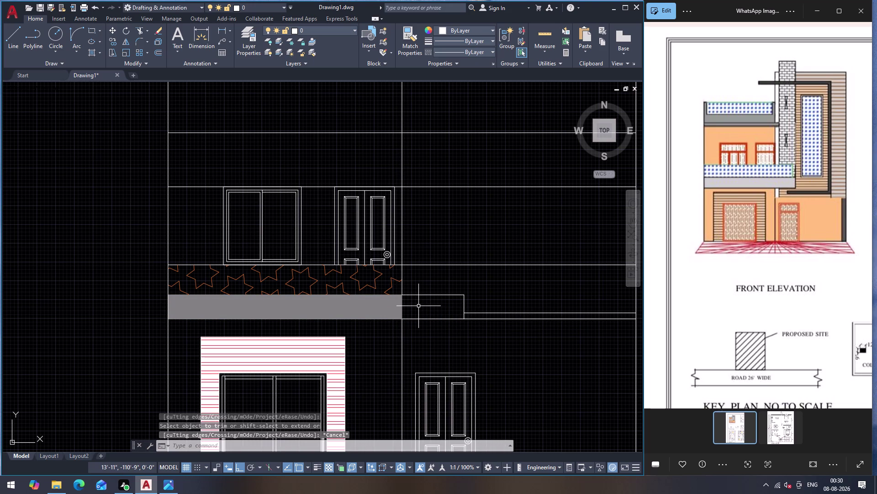
Try matching the grey slab's properties onto the new box, then cancel.
click(389, 304)
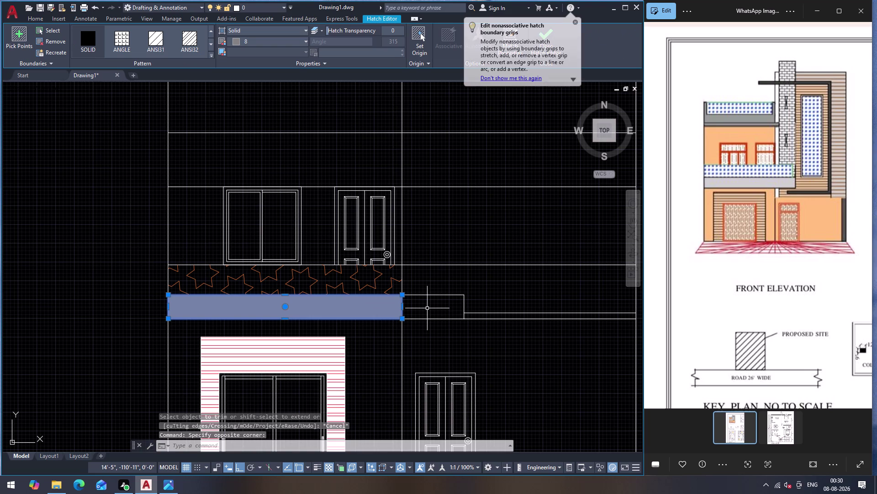
key(m)
key(t)
key(BackSpace)
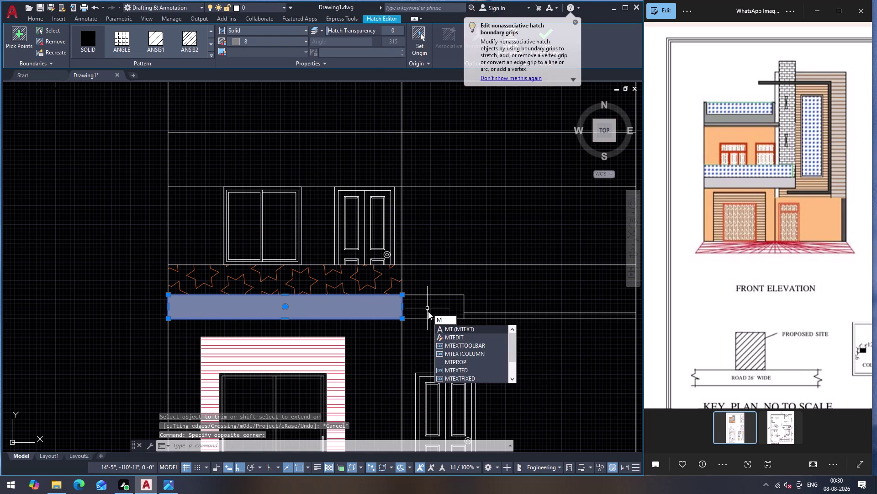
key(a)
key(t)
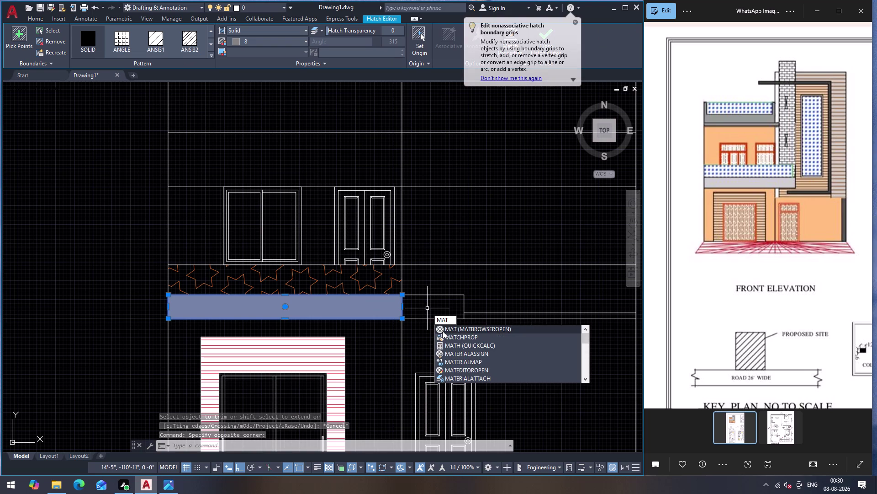
click(442, 336)
click(420, 302)
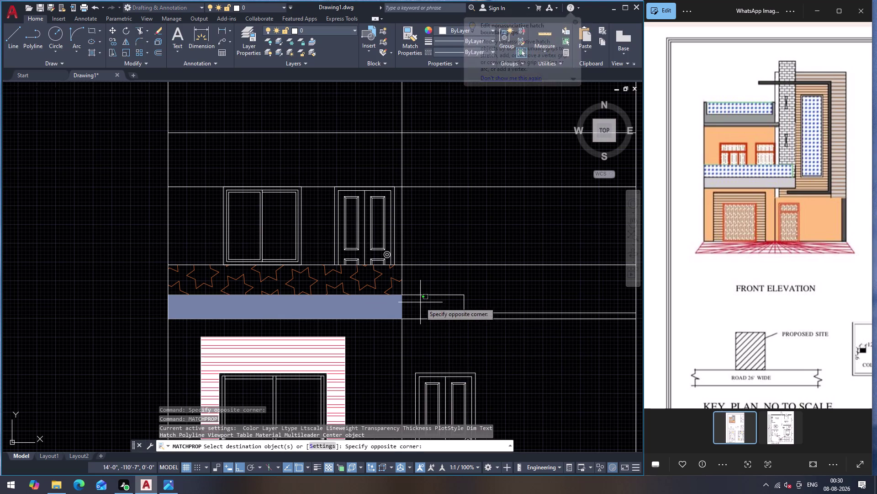
click(431, 309)
click(424, 308)
key(Escape)
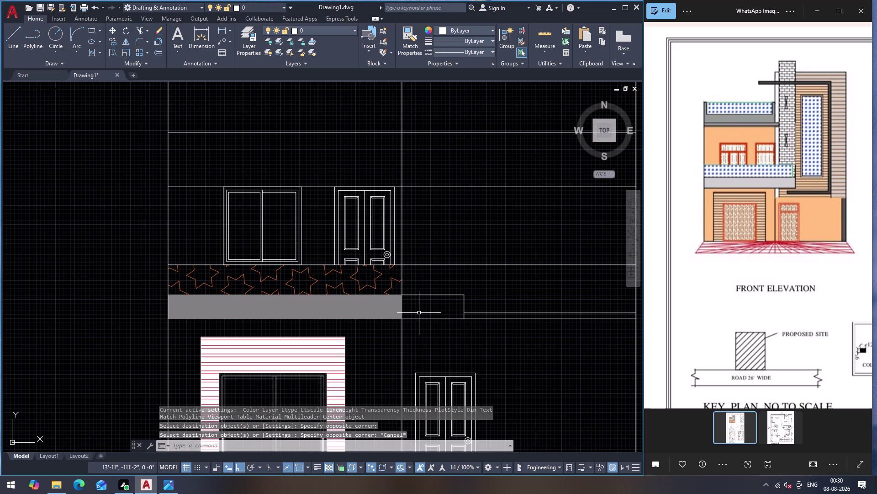
Hatch the new box beside the slab with a SOLID fill in colour 8.
key(h)
key(Return)
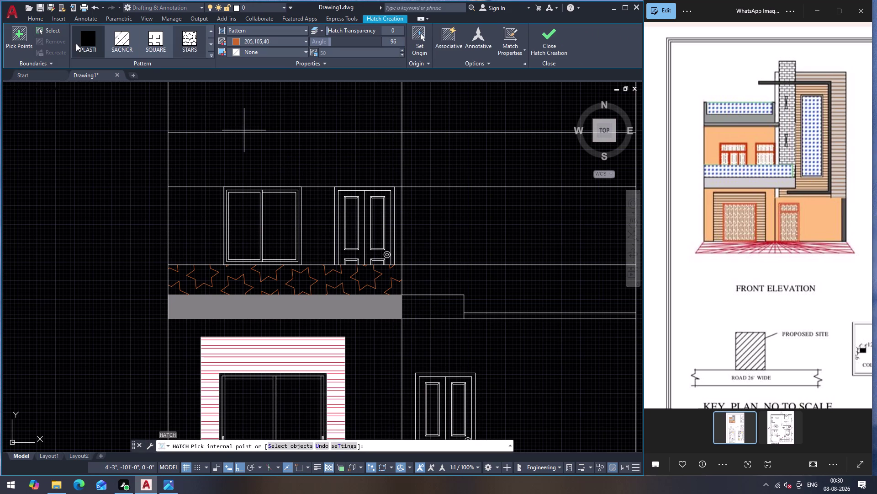
scroll(up, 3)
scroll(up, 3)
scroll(up, 3)
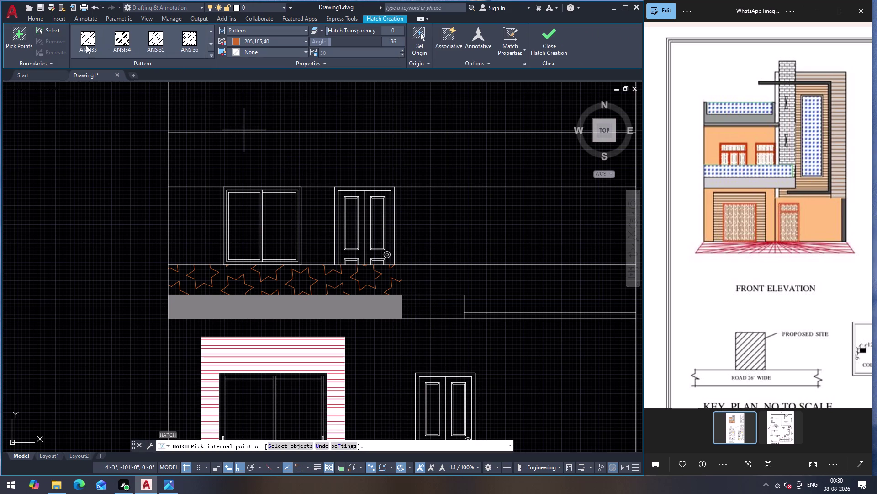
scroll(up, 3)
scroll(up, 3)
click(86, 47)
click(301, 42)
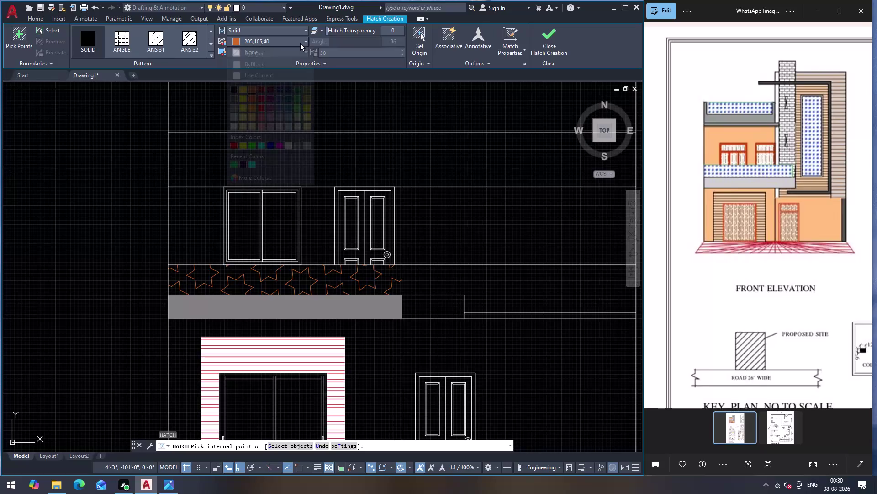
click(297, 143)
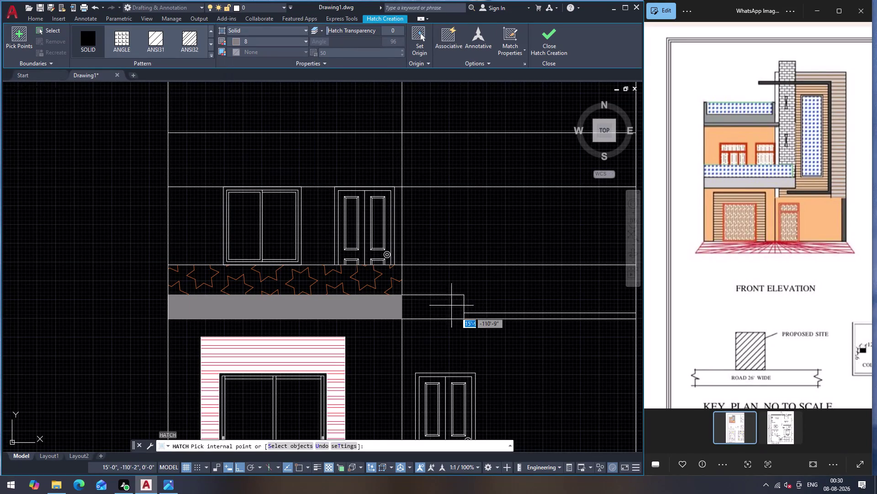
click(422, 301)
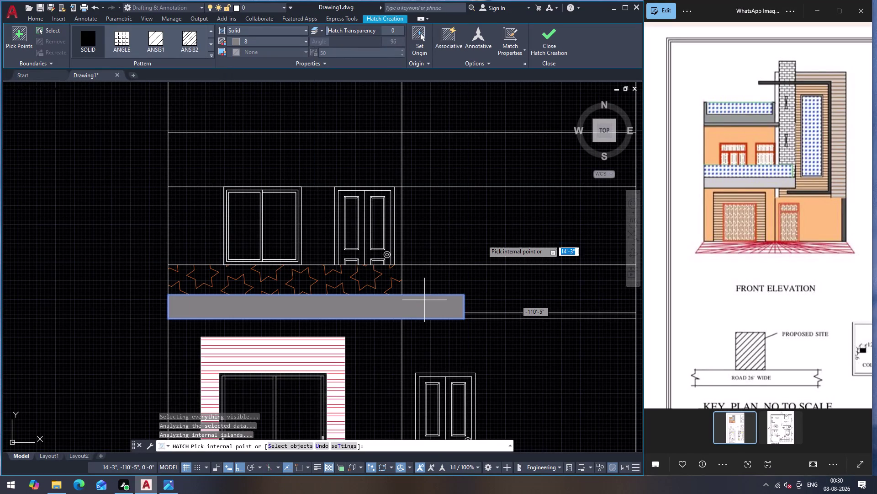
key(Escape)
scroll(down, 3)
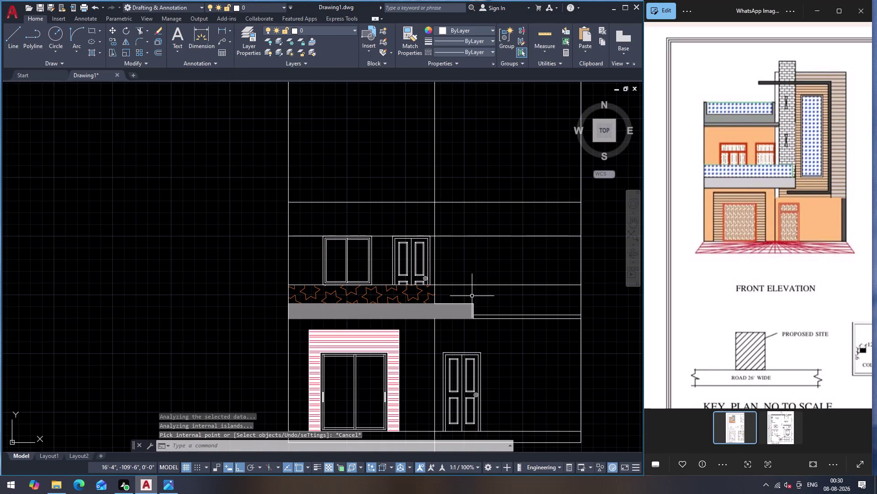
scroll(up, 3)
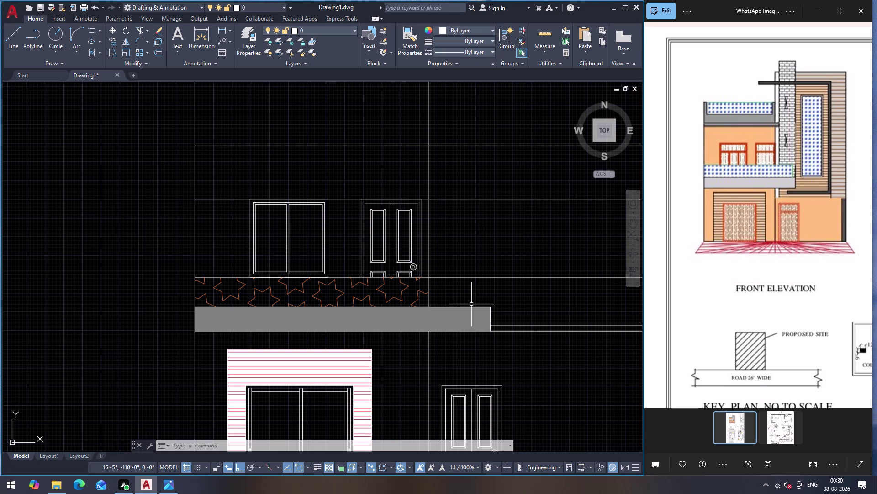
Draw a short vertical line rising from the top of the slab extension.
key(l)
key(Return)
drag(471, 307, 470, 303)
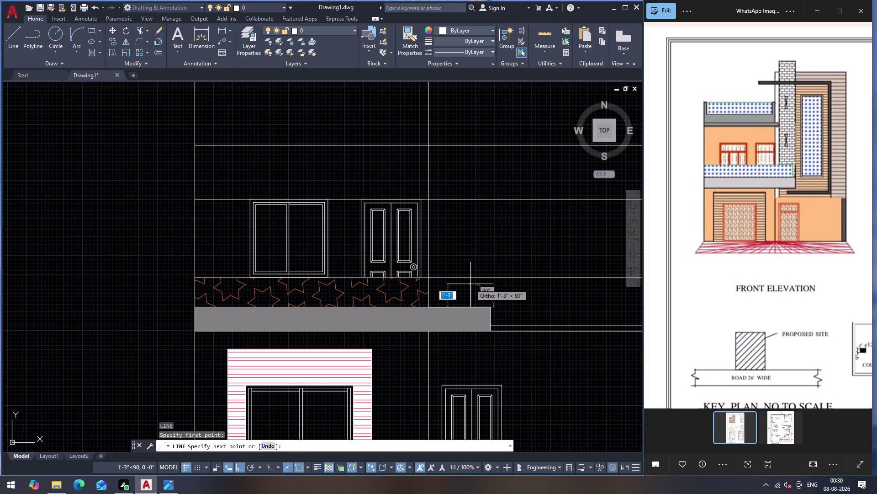
click(470, 276)
key(Escape)
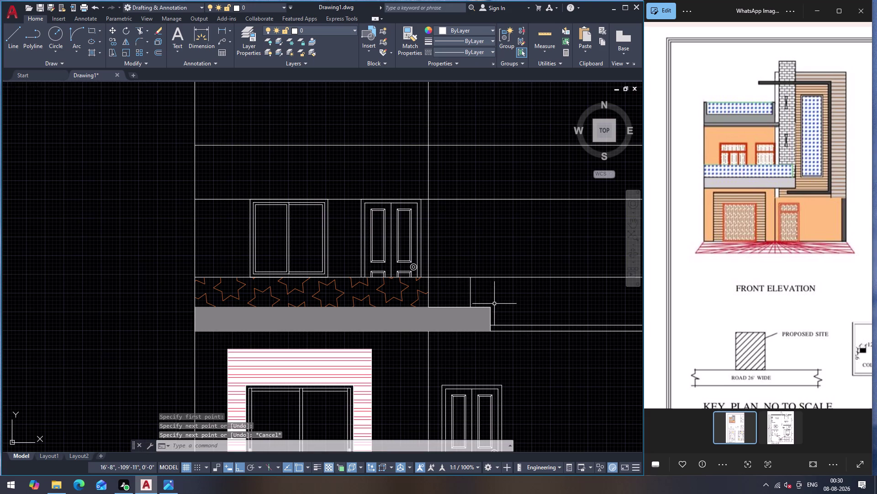
Place a vertical XLINE construction line above the slab extension.
key(x)
key(l)
key(Return)
drag(490, 307, 487, 296)
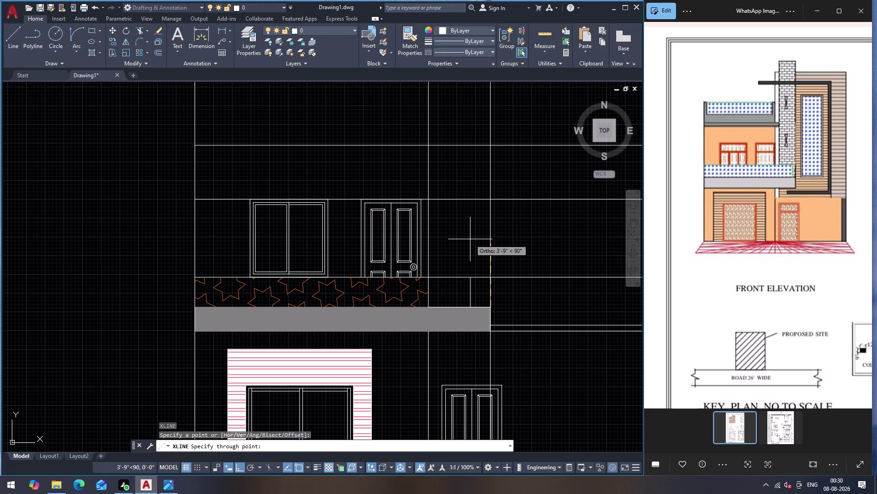
click(470, 238)
key(Escape)
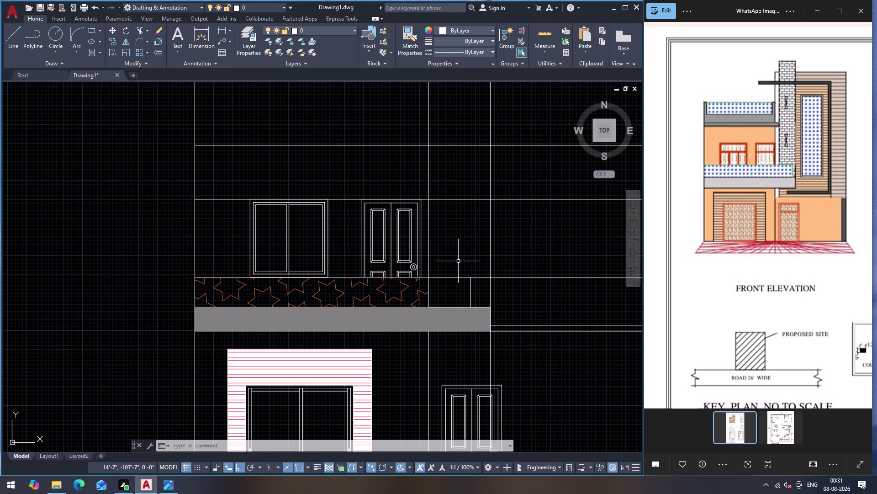
Offset the vertical line at the star band's end 4" to the right.
click(430, 233)
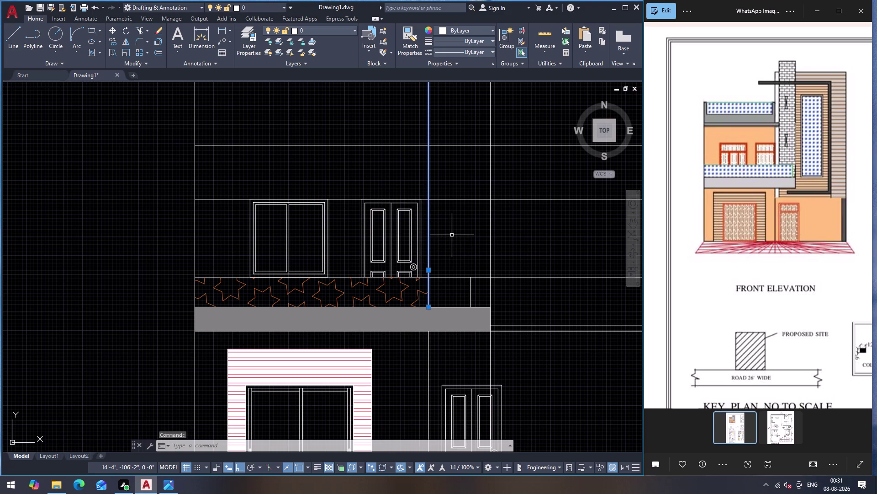
key(o)
key(Return)
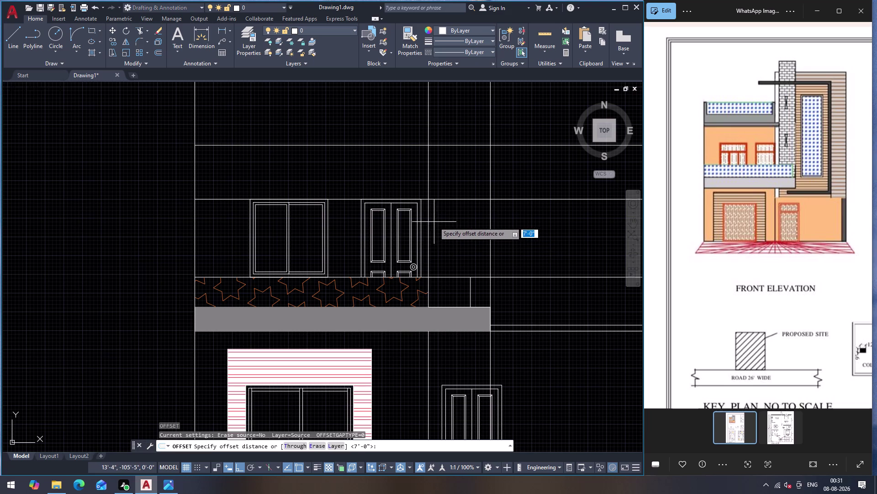
click(430, 218)
key(4)
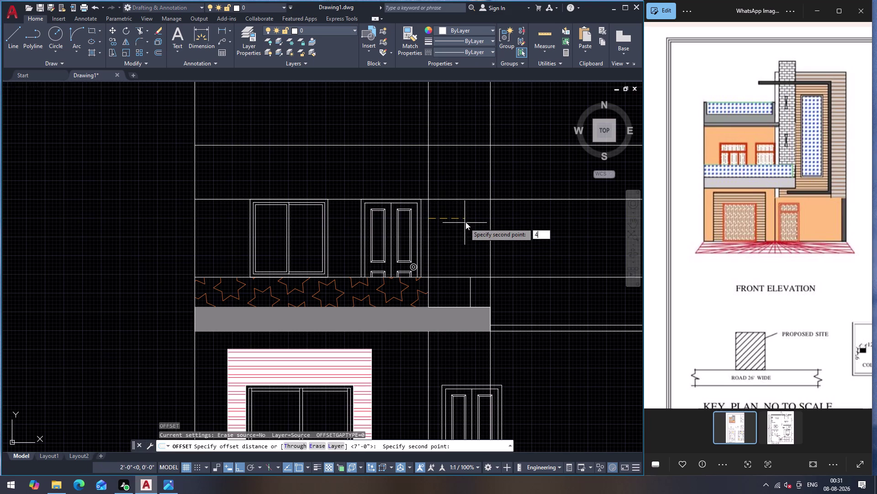
key(shift+quotedbl)
key(Return)
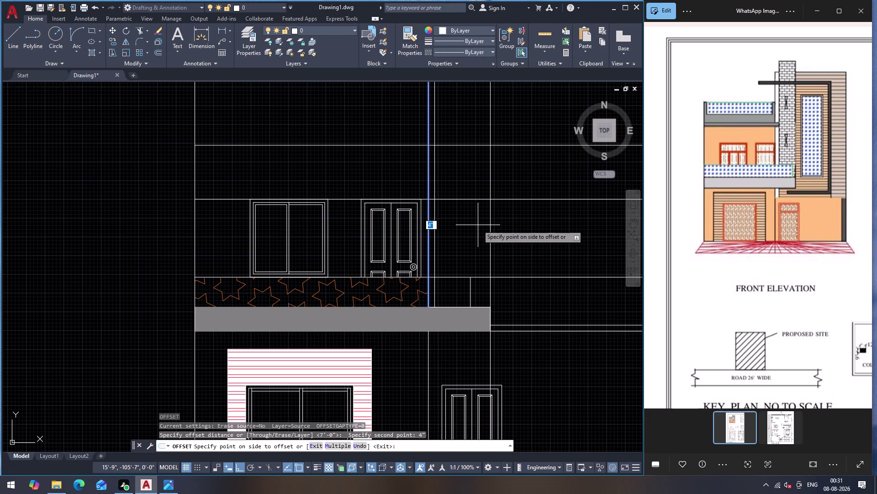
click(478, 228)
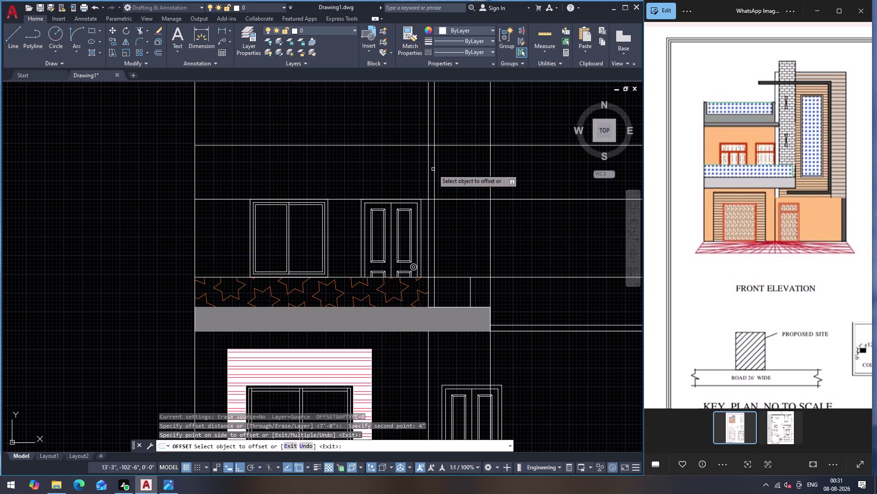
key(Escape)
Begin trimming the lines near the new offset line with TR.
scroll(up, 3)
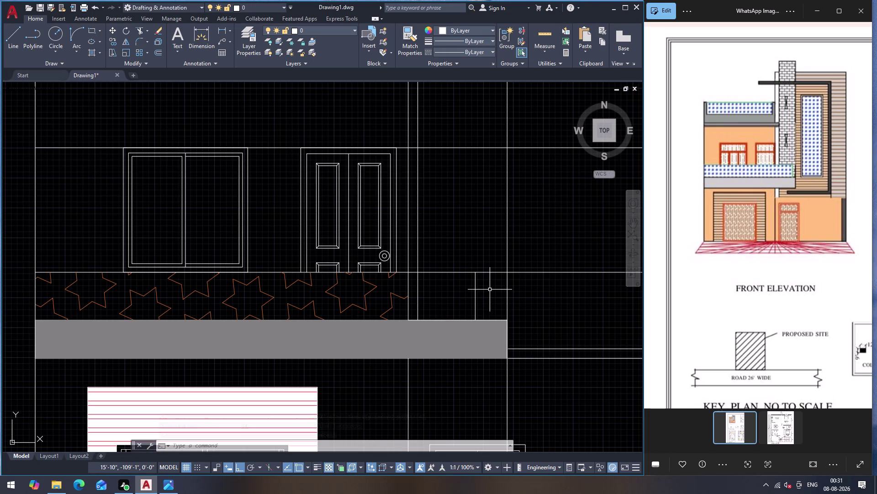
text(TR)
key(Return)
click(497, 273)
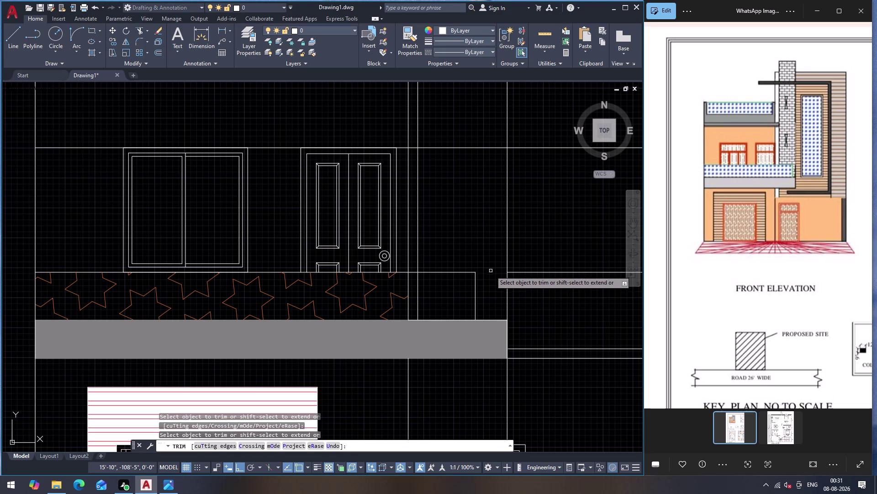
Zoom around the elevation to inspect the overshooting lines and cancel the pending trim.
scroll(down, 3)
scroll(down, 3)
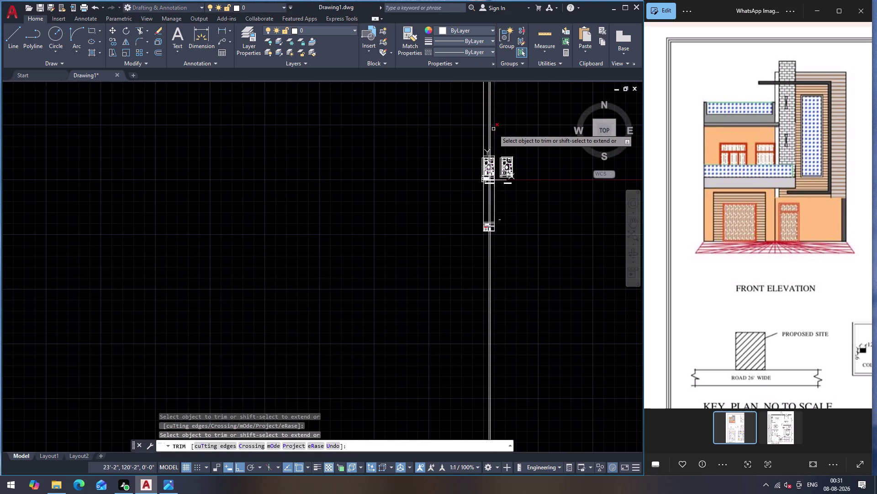
scroll(up, 3)
scroll(down, 3)
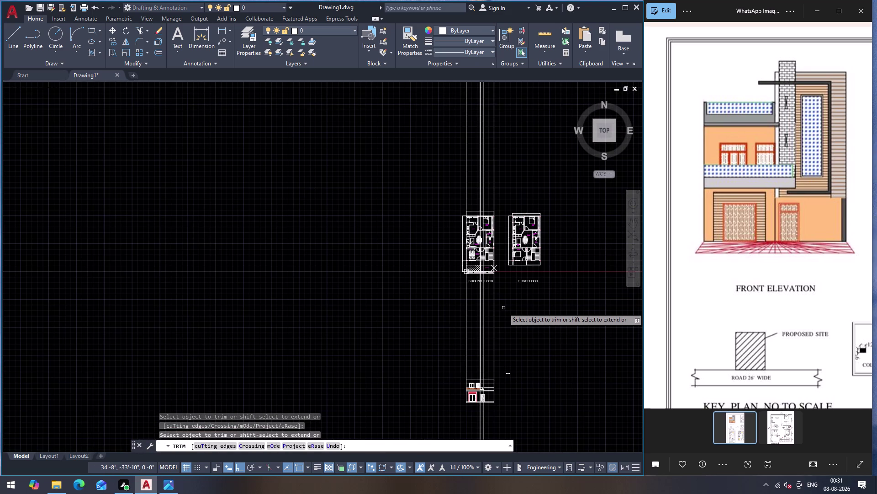
scroll(up, 3)
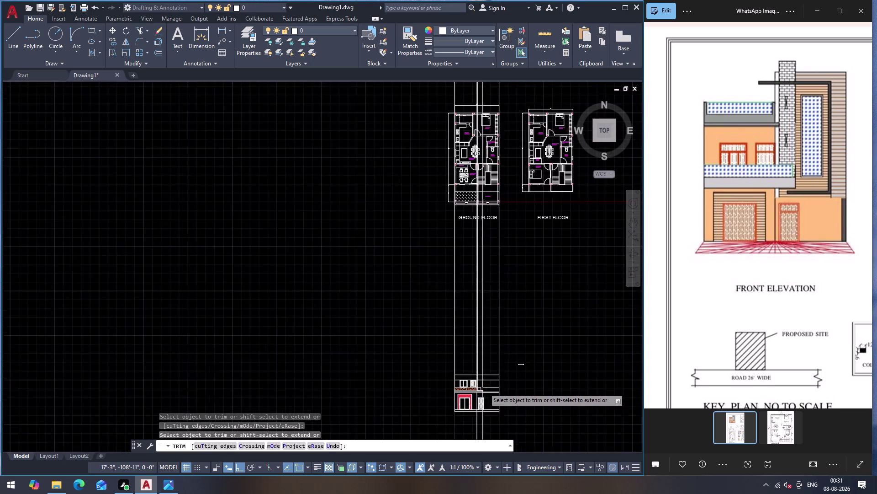
scroll(up, 3)
scroll(up, 3)
scroll(down, 3)
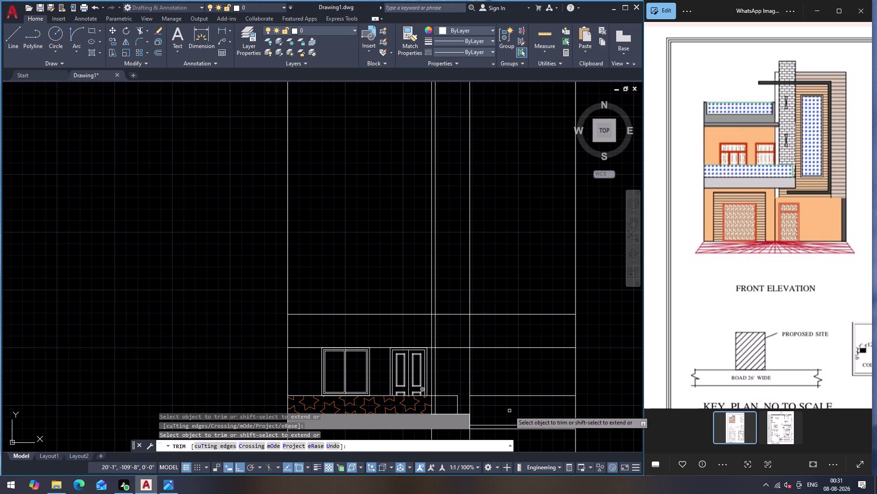
scroll(up, 3)
scroll(down, 3)
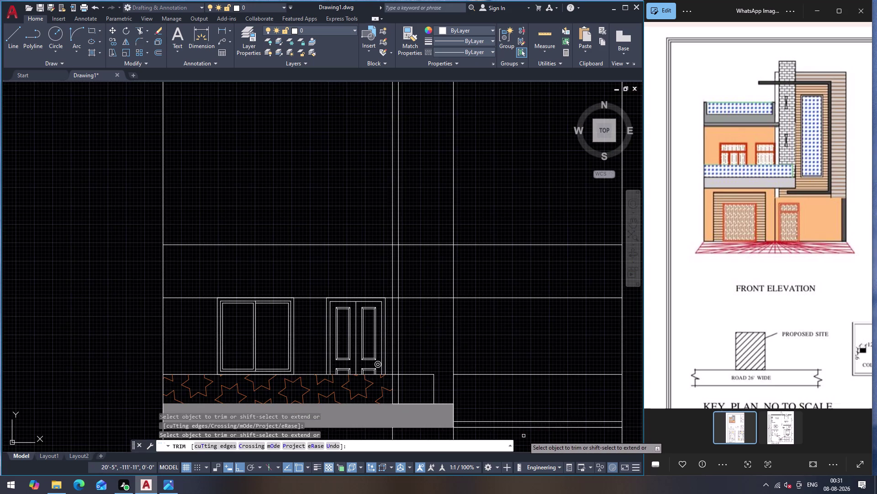
scroll(up, 3)
key(Escape)
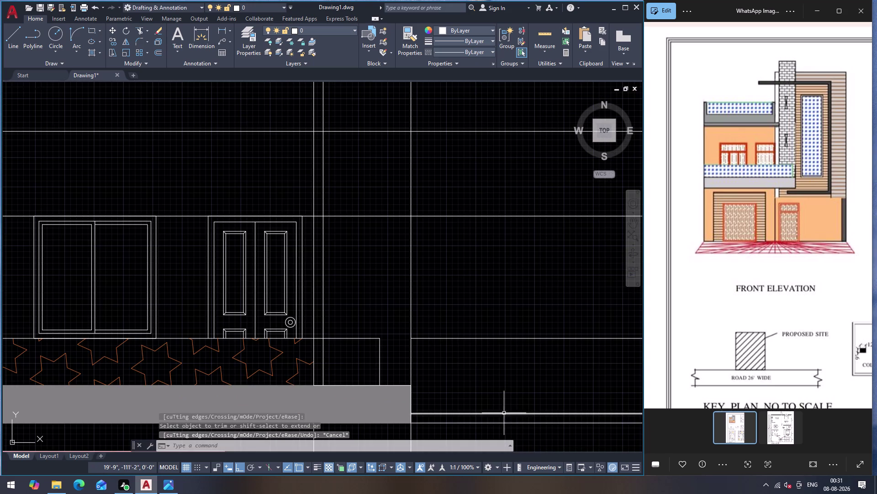
scroll(down, 3)
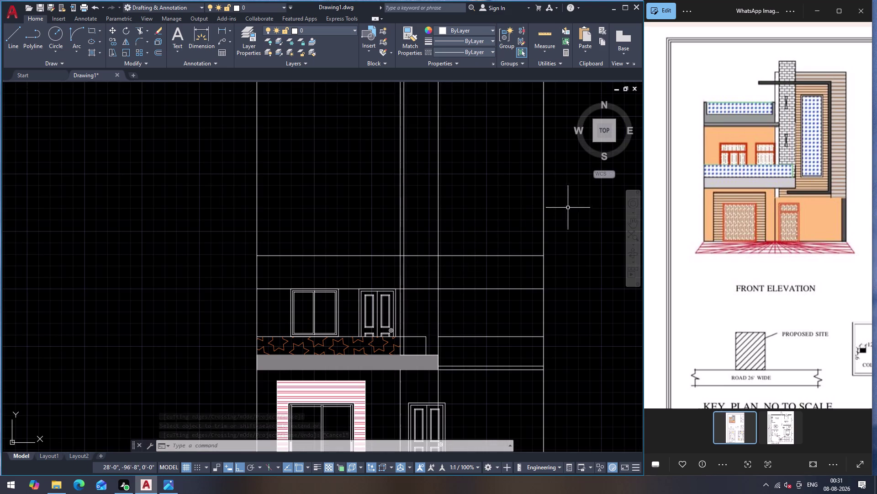
Fence-trim the stray lines overshooting the elevation's upper edges.
text(TR)
key(Return)
drag(572, 209, 532, 218)
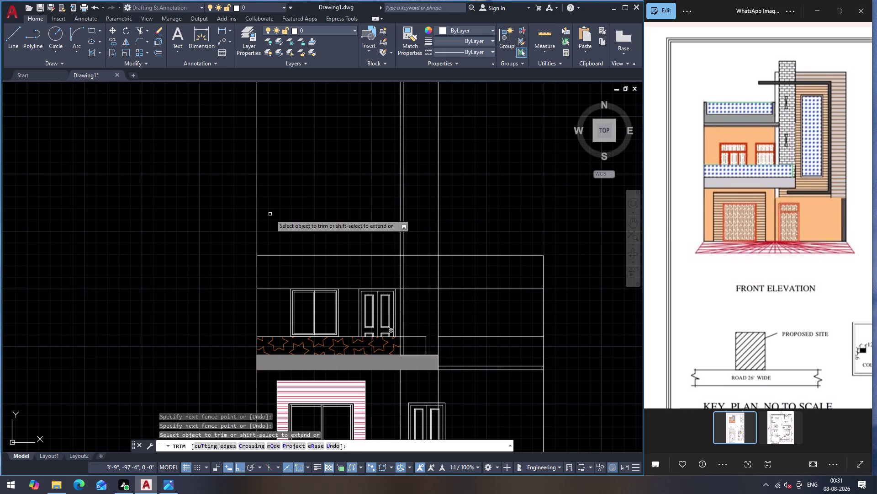
drag(190, 214, 214, 214)
click(441, 216)
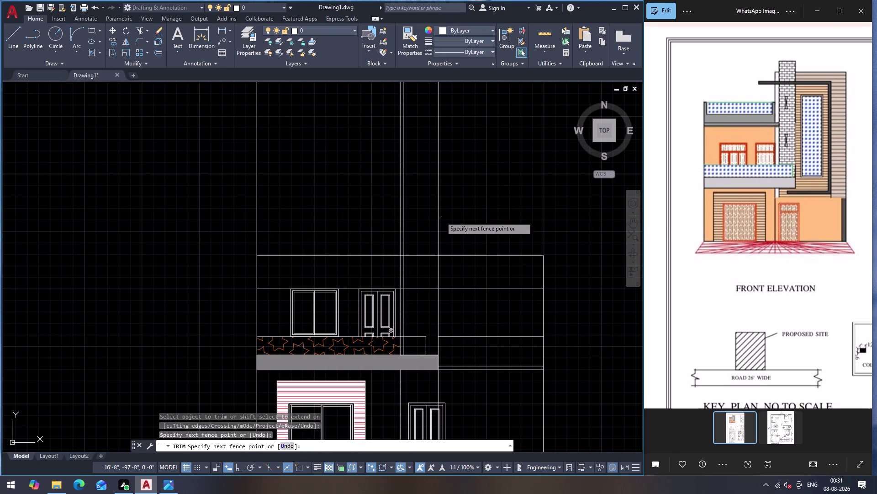
click(134, 208)
scroll(down, 3)
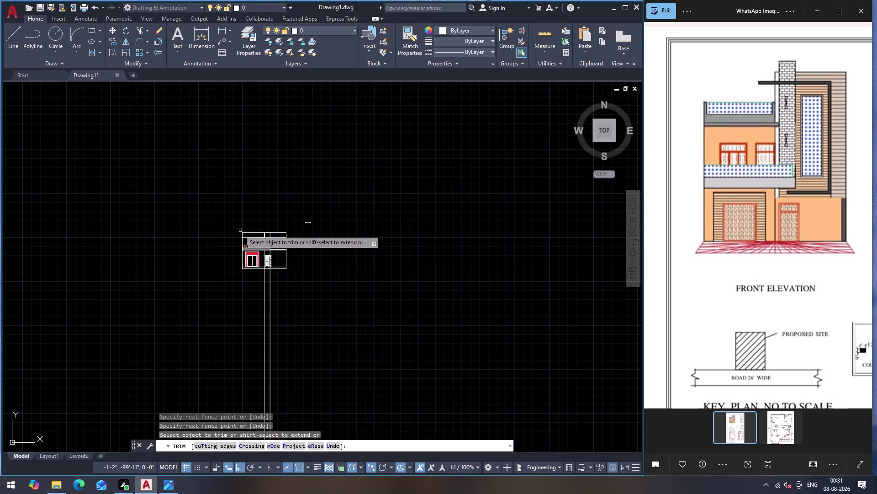
key(Escape)
Inspect the lines below the elevation and cancel a stray selection box.
scroll(down, 3)
scroll(up, 3)
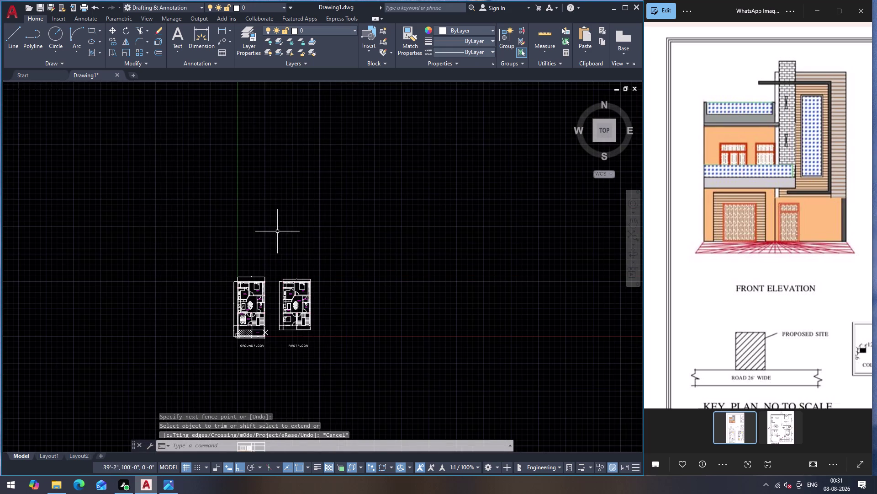
scroll(up, 3)
scroll(down, 3)
scroll(up, 3)
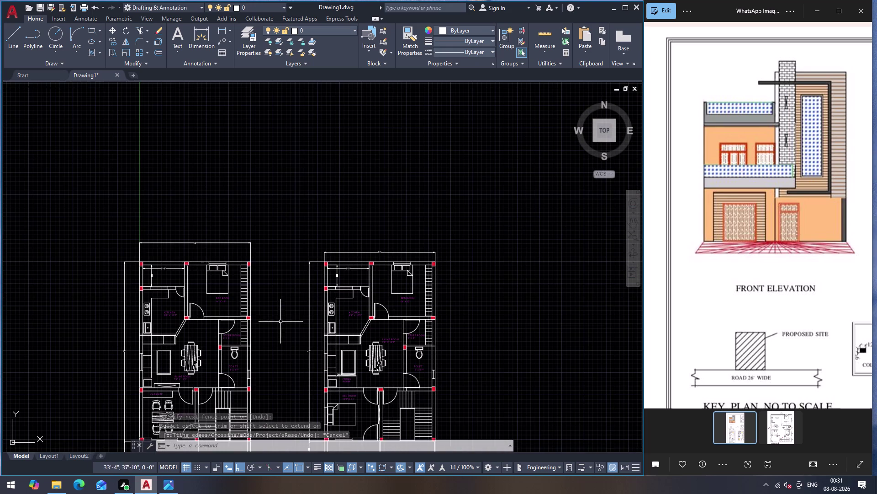
scroll(down, 3)
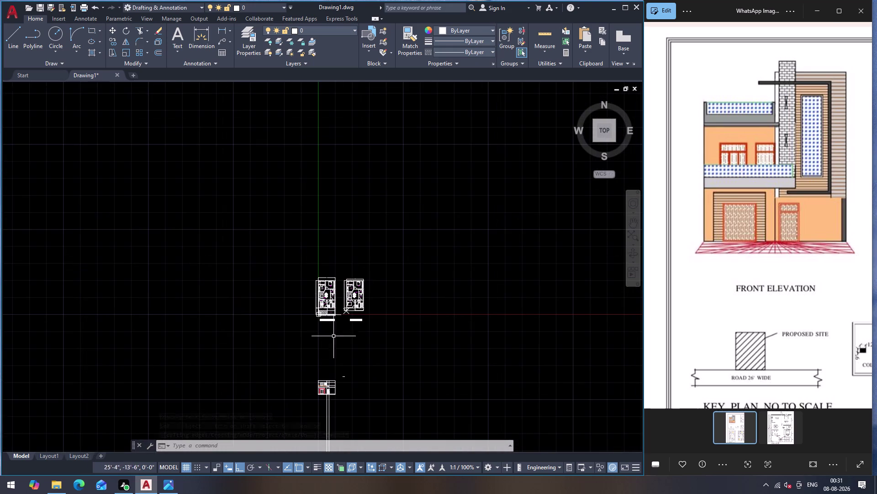
scroll(up, 3)
click(354, 402)
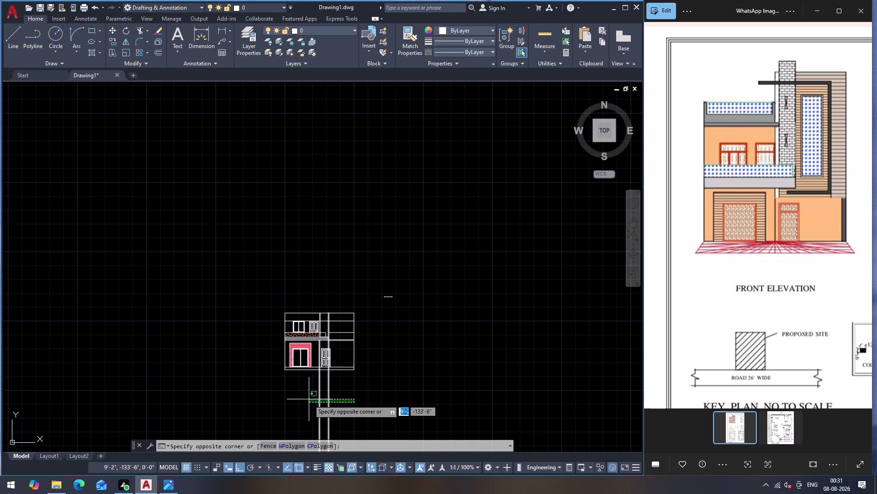
key(Escape)
Fence-trim the overshooting lines below the elevation.
key(t)
key(r)
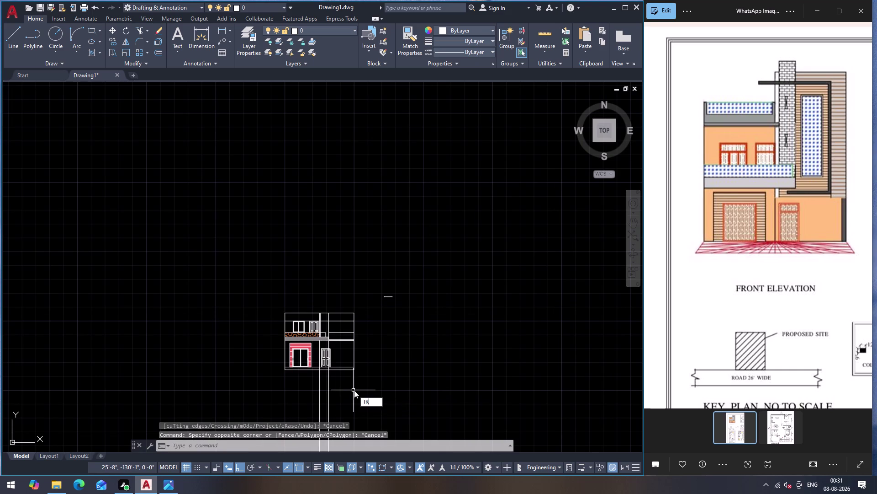
key(Return)
click(354, 389)
click(296, 392)
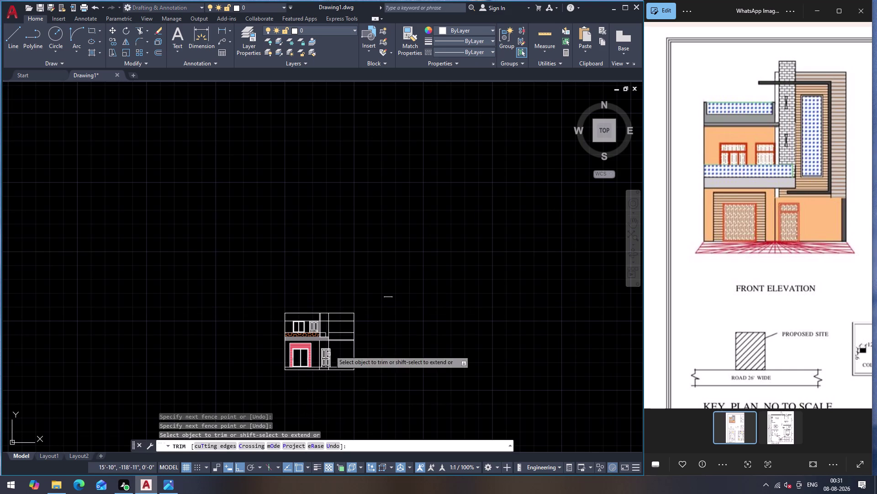
scroll(up, 3)
scroll(down, 3)
key(Escape)
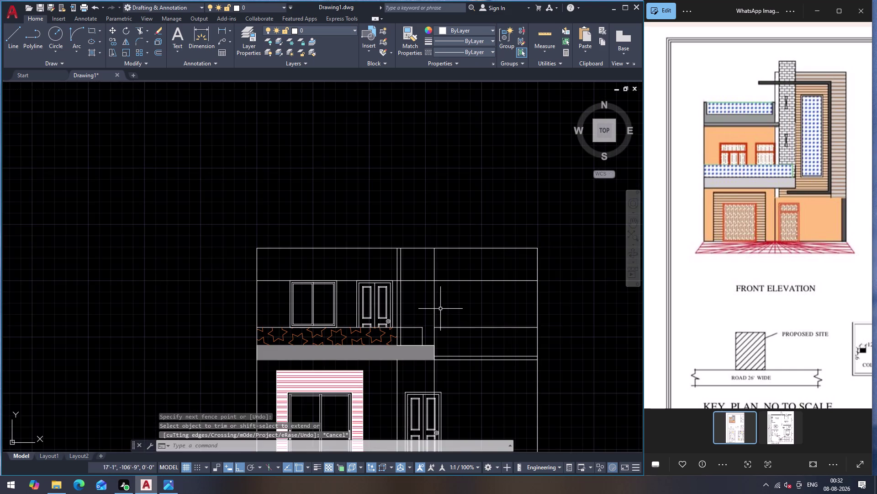
Start a linear dimension on the elevation.
scroll(up, 3)
scroll(down, 3)
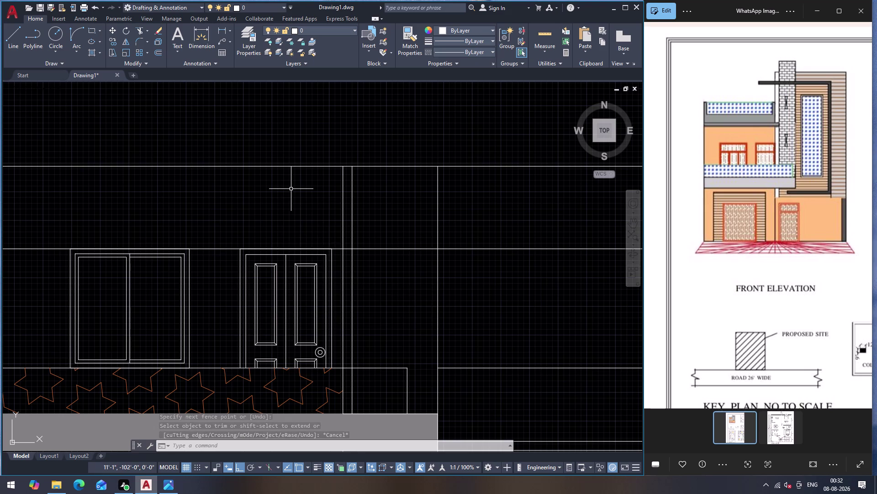
scroll(down, 3)
scroll(up, 3)
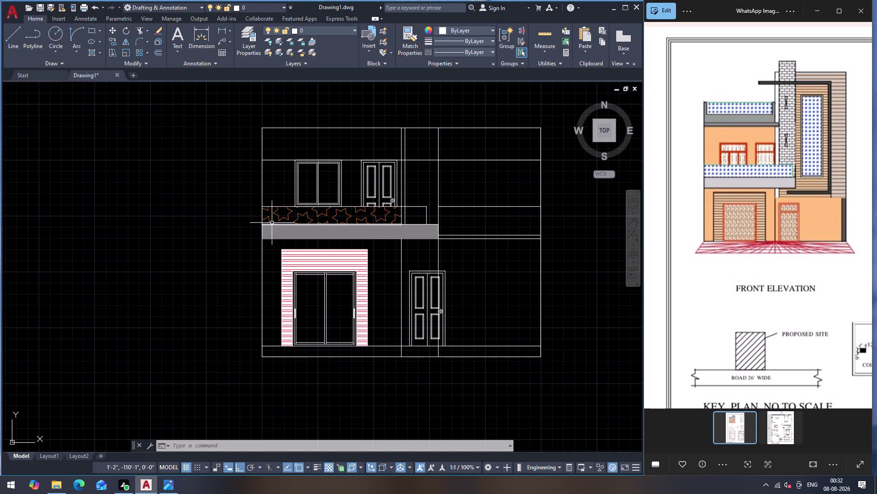
click(221, 27)
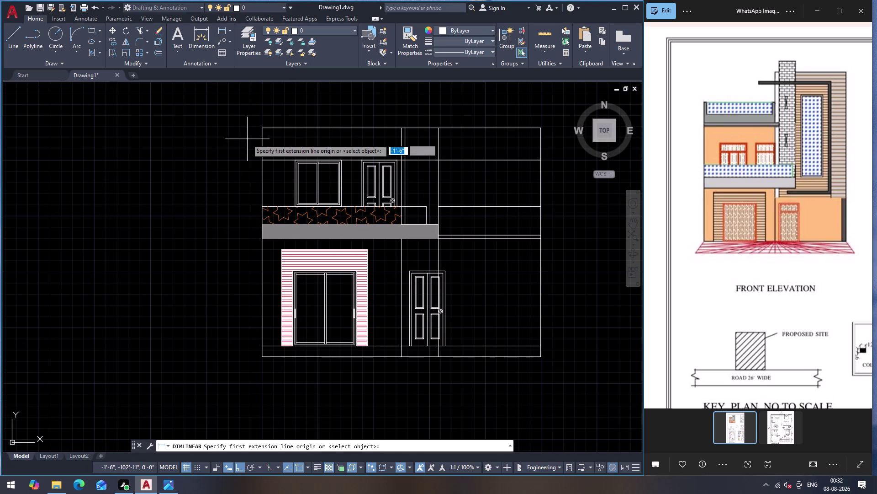
Measure the height down to the slab with a trial dimension, then cancel it.
click(261, 128)
drag(263, 238, 256, 237)
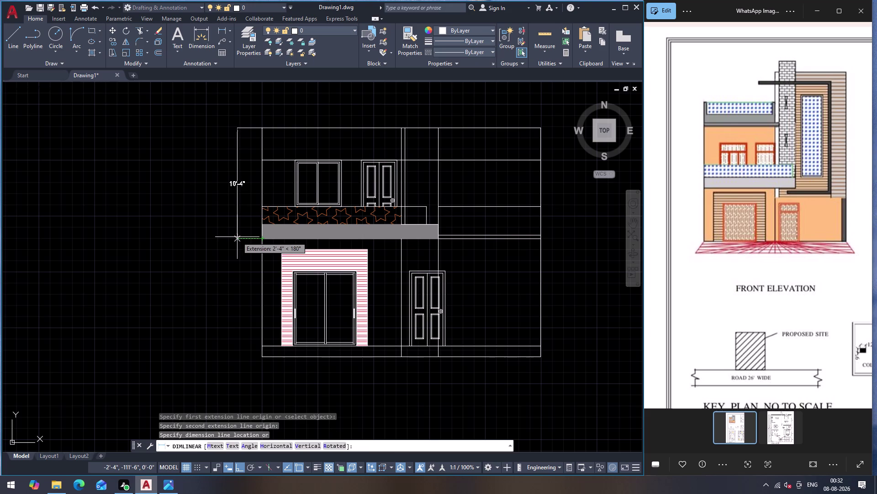
key(Escape)
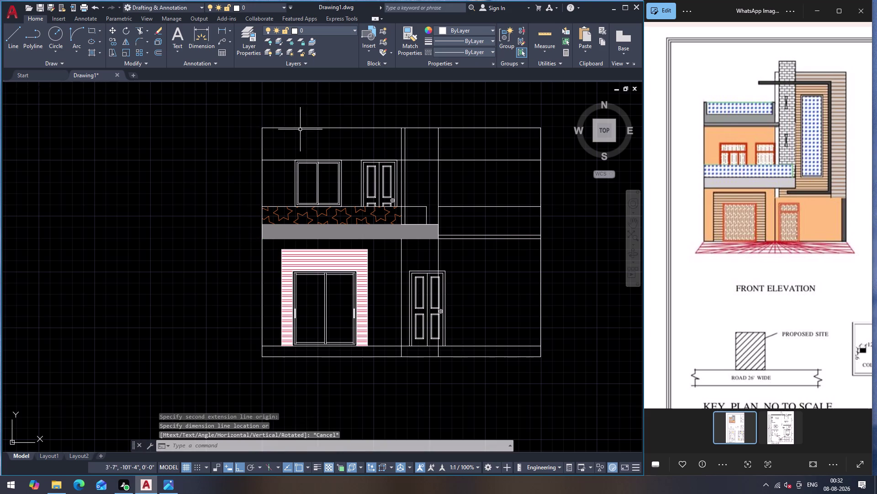
Offset the elevation's top edge 4" to add a parallel line just inside it.
click(318, 128)
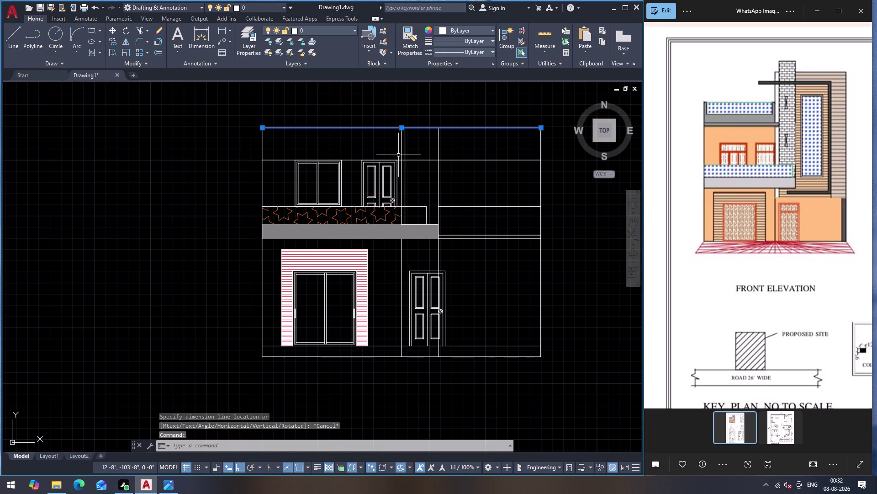
key(o)
key(Return)
drag(398, 128, 397, 124)
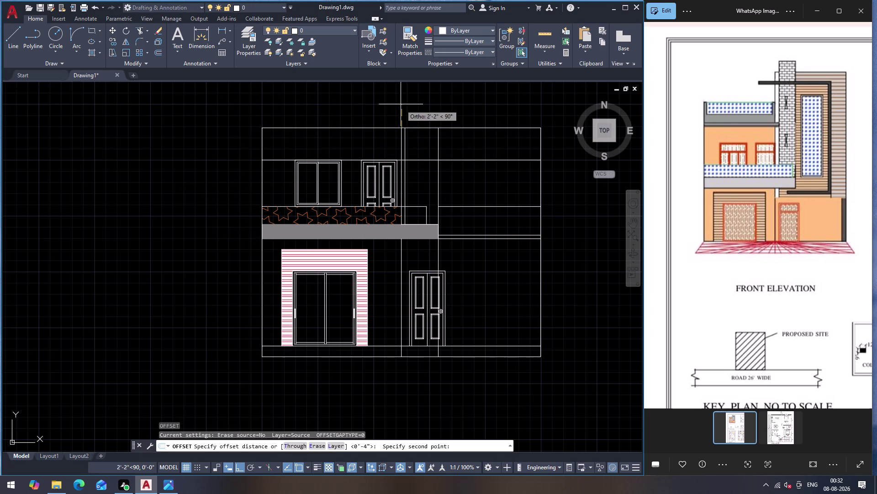
key(4)
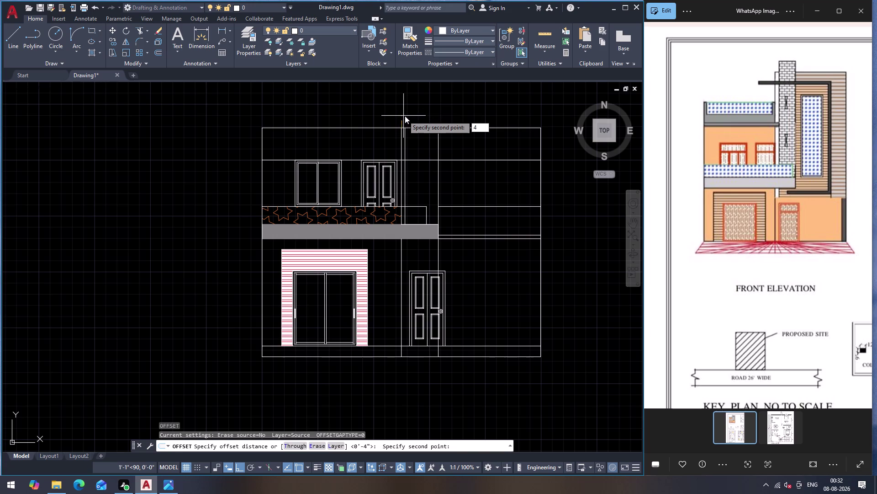
key(shift+quotedbl)
key(Return)
click(402, 107)
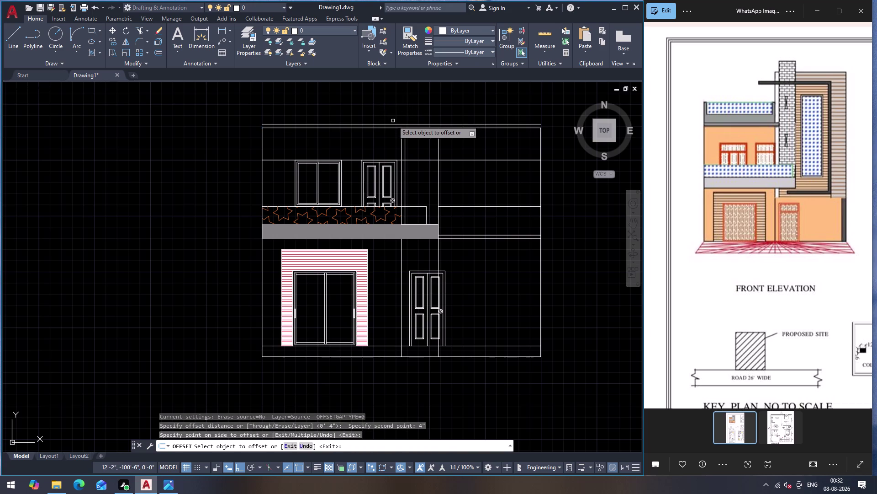
key(Escape)
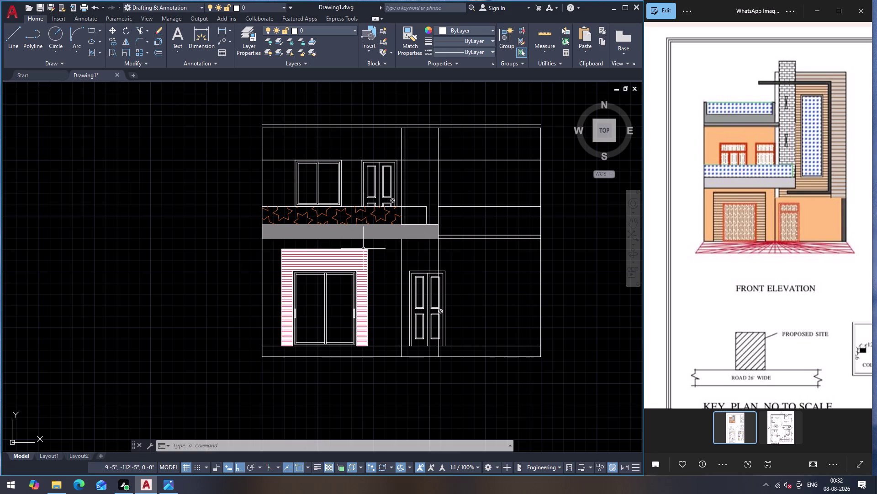
Draw a horizontal line from the hatched panel's corner to the elevation's right edge.
scroll(up, 3)
scroll(down, 3)
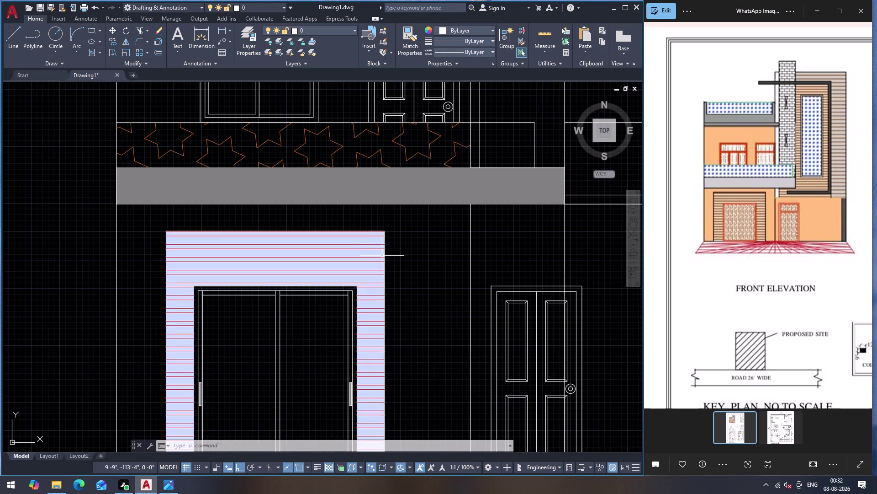
key(l)
key(Return)
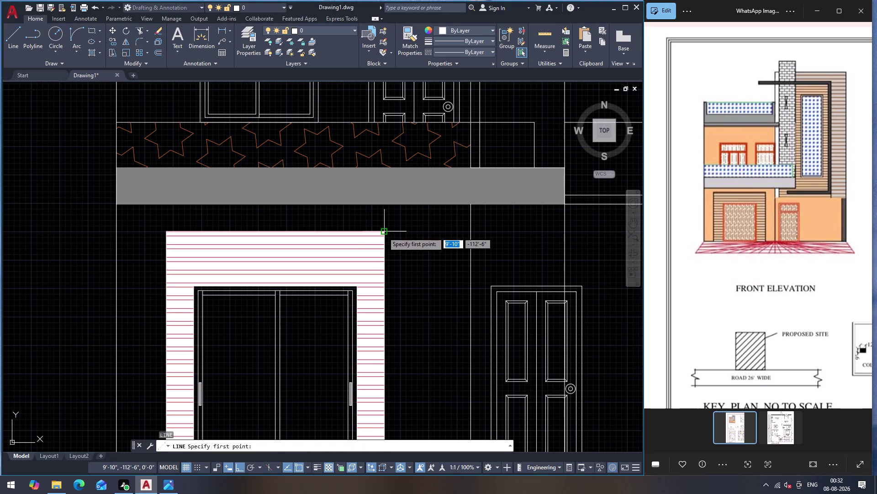
click(382, 229)
scroll(down, 3)
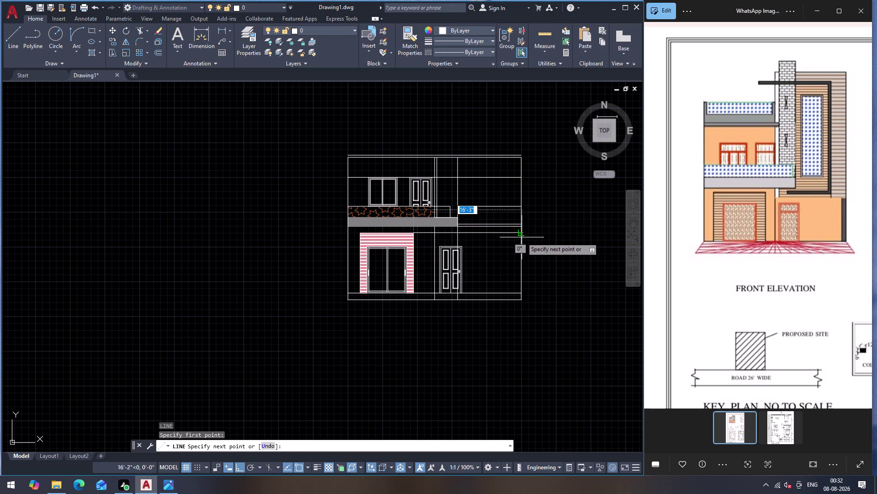
click(520, 233)
key(Escape)
Discard a mistaken 1'6" entry on the right edge line and restart OFFSET.
click(522, 244)
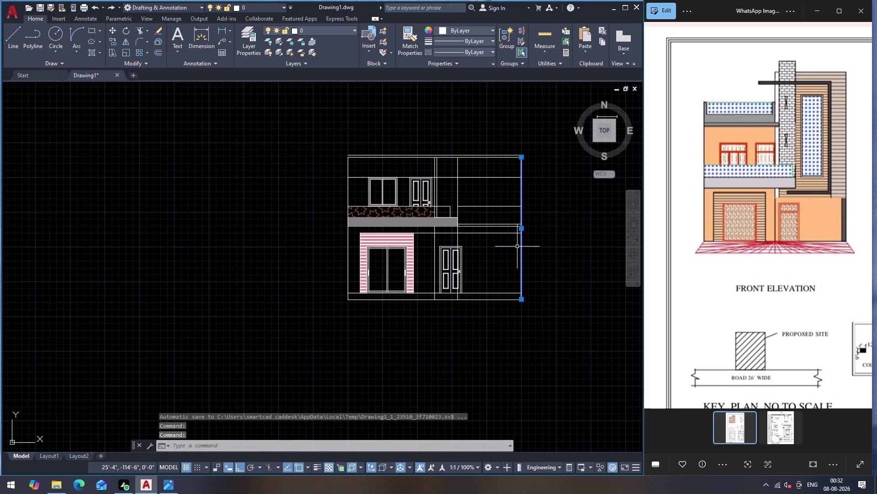
key(1)
key(apostrophe)
key(6)
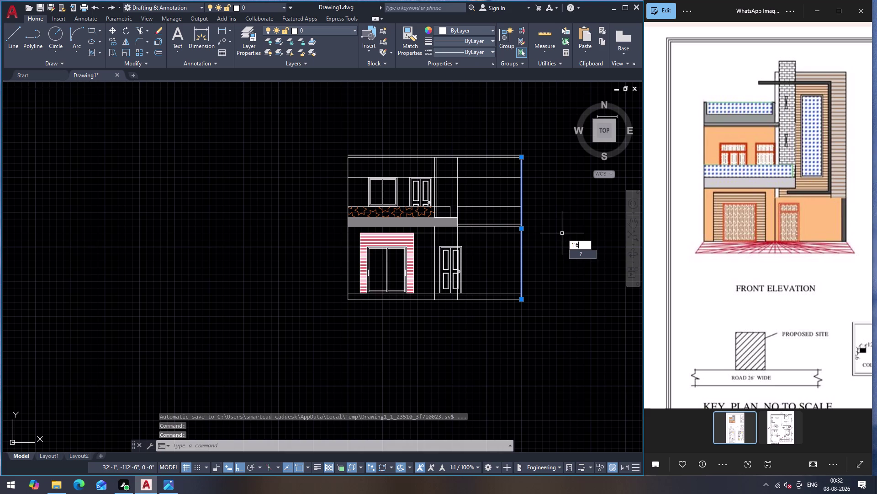
key(shift+quotedbl)
key(Return)
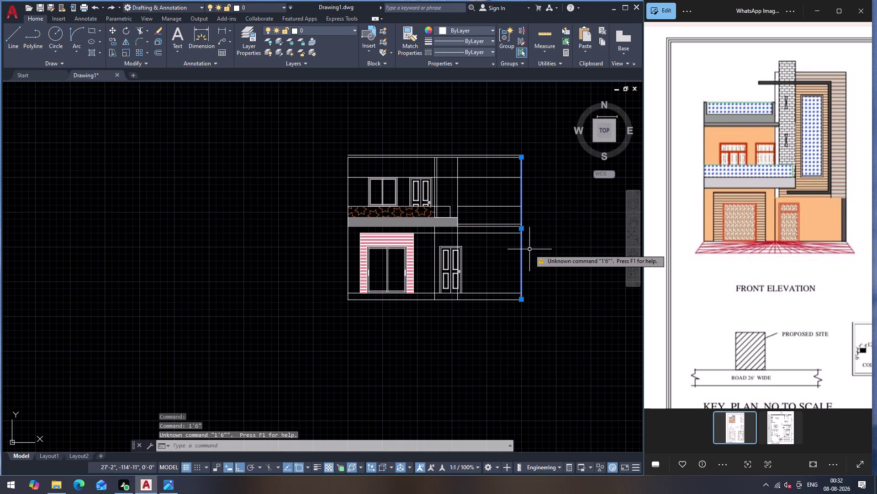
key(Escape)
click(522, 256)
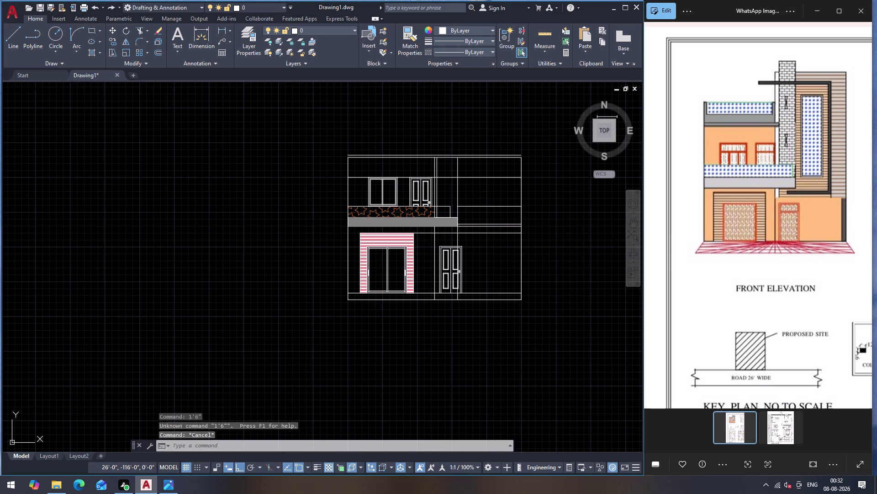
key(o)
key(Return)
Offset the line 1'6" to the chosen side.
key(1)
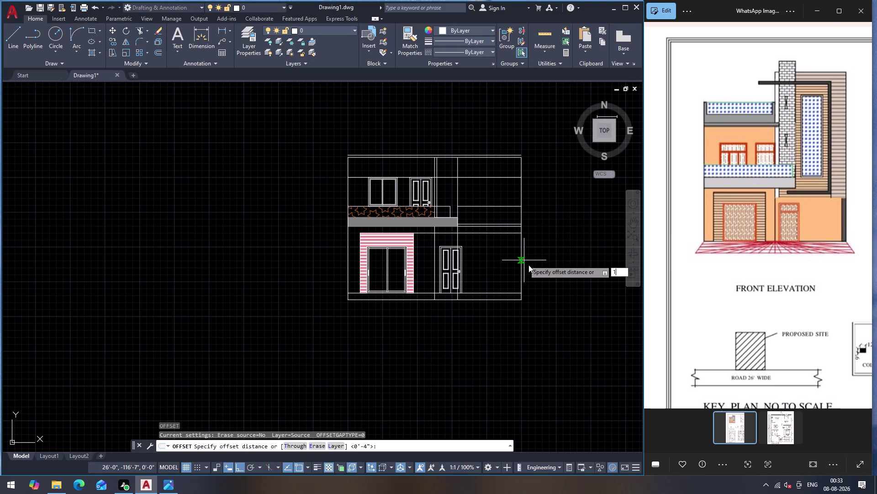
key(apostrophe)
key(6)
key(shift+quotedbl)
key(Return)
click(503, 266)
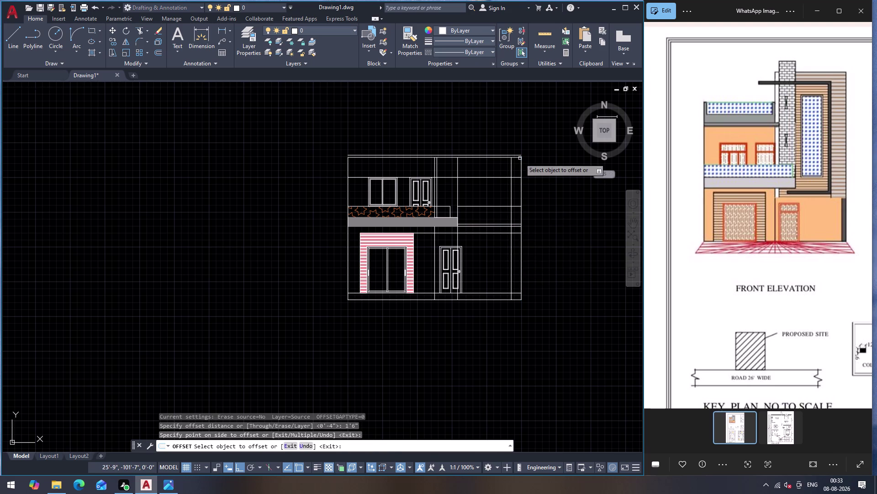
key(Escape)
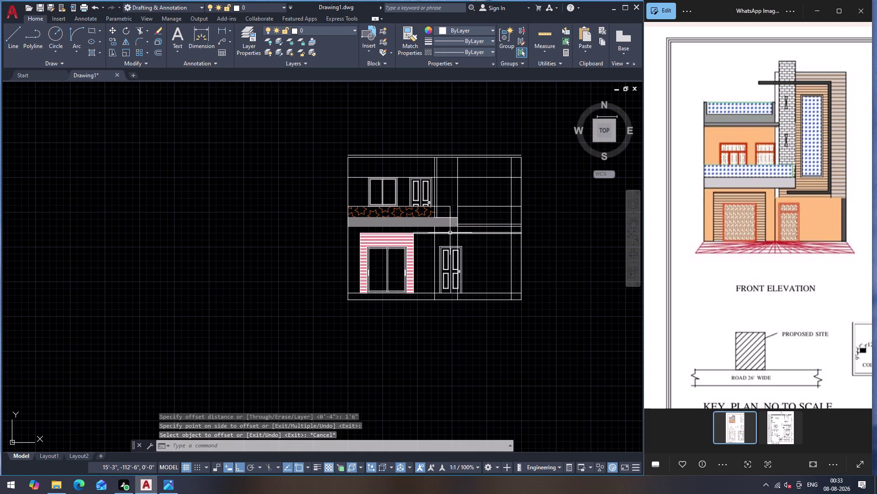
Check the new horizontal line and begin trimming with TR.
scroll(up, 3)
click(484, 227)
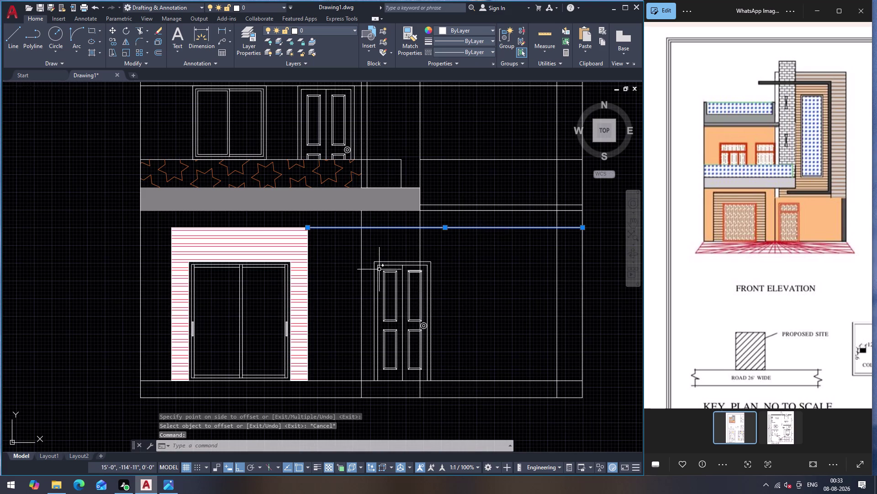
key(Escape)
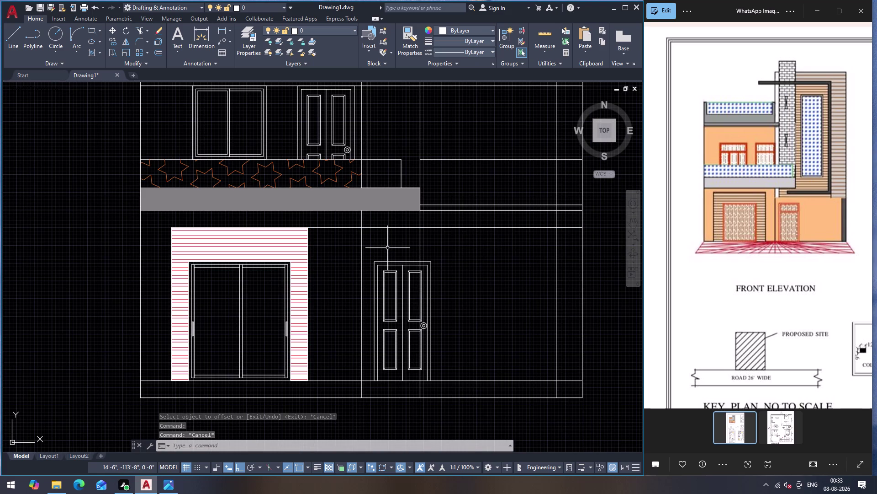
text(TR)
key(Return)
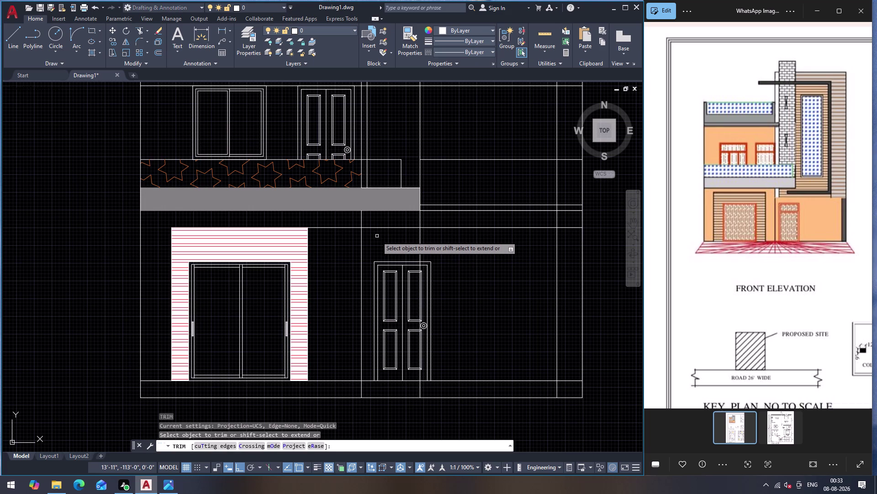
Fence-trim the overhanging ends of the new horizontal line and its neighbouring lines.
click(377, 239)
click(378, 221)
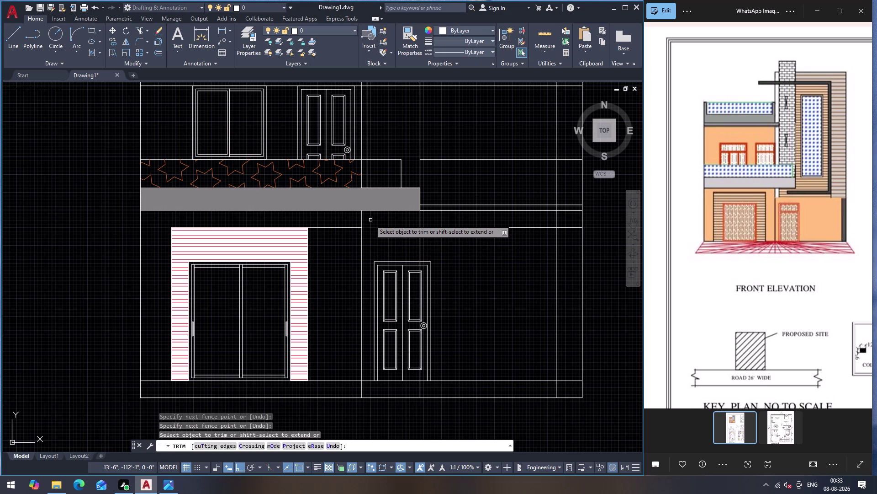
drag(340, 244, 339, 233)
click(339, 220)
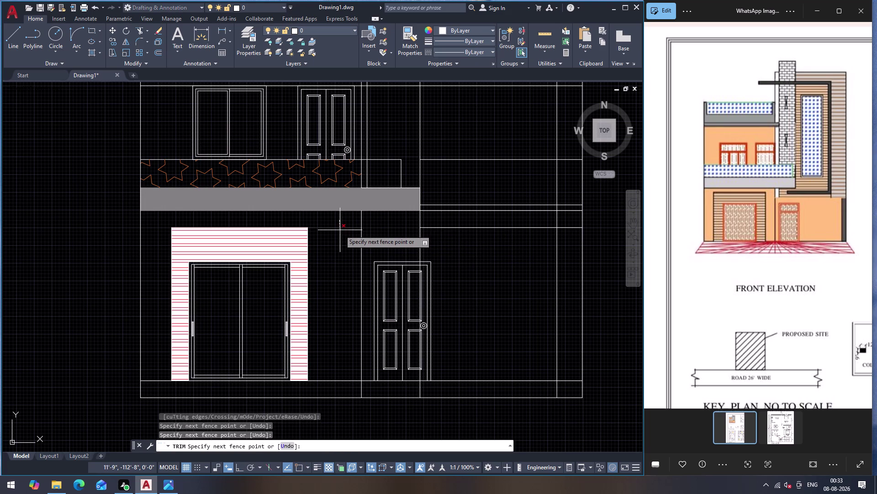
click(342, 239)
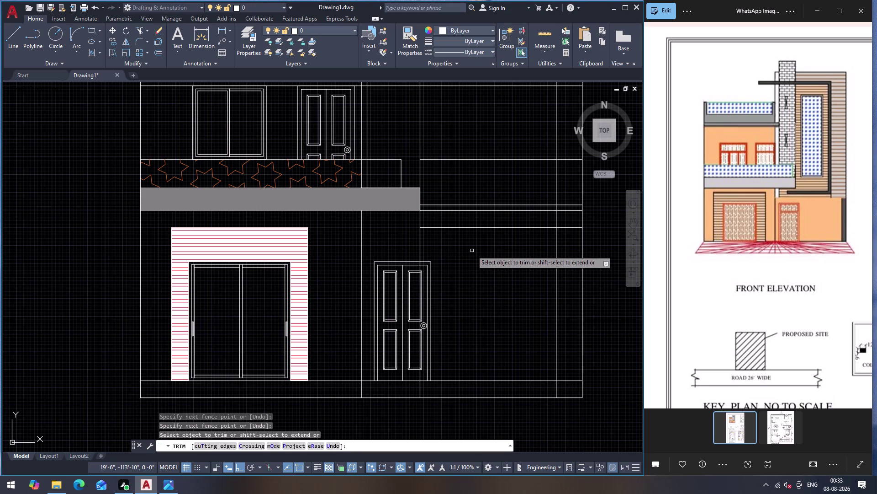
click(561, 244)
click(507, 254)
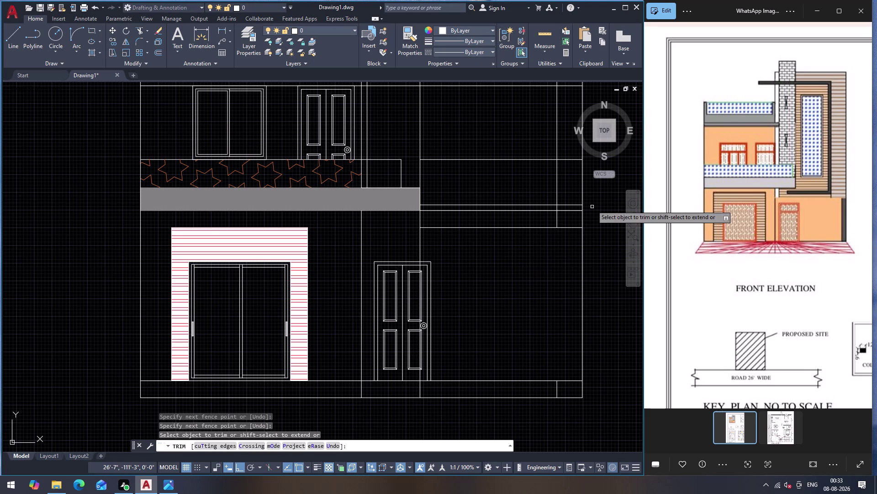
click(570, 220)
click(566, 154)
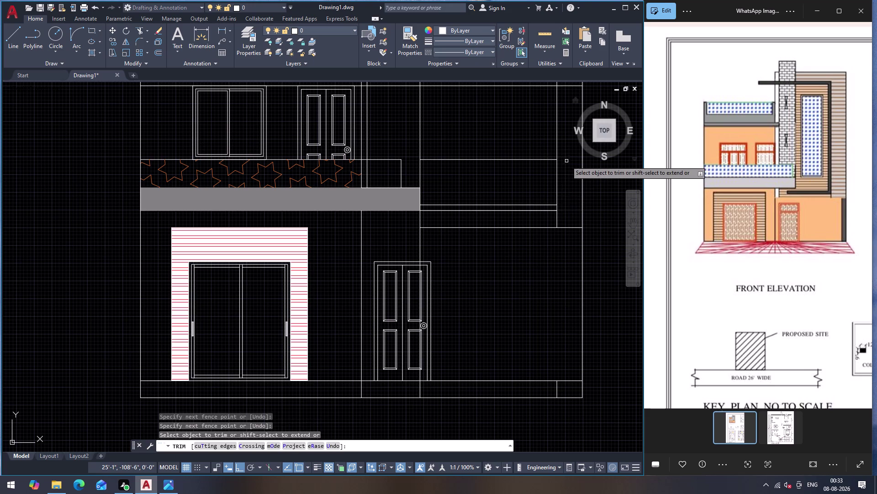
scroll(down, 3)
scroll(up, 3)
Trim the excess upper lines on the elevation's right side with a second fence.
drag(558, 172, 560, 163)
click(562, 150)
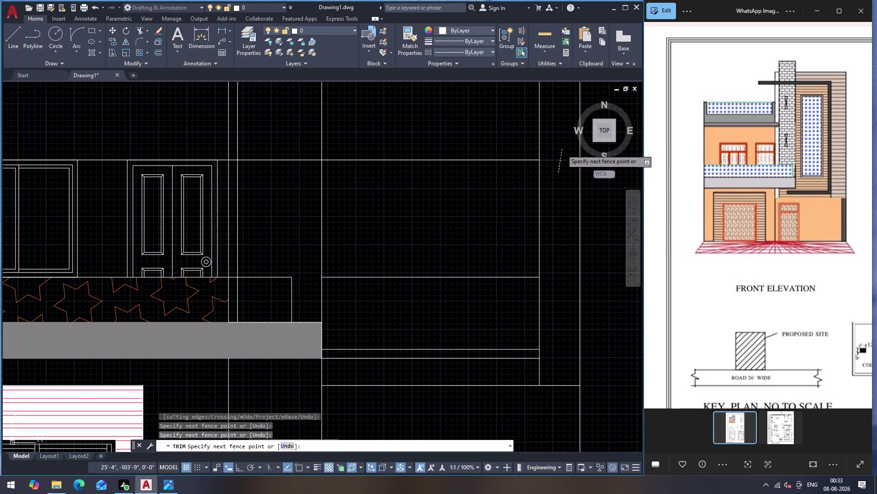
click(483, 163)
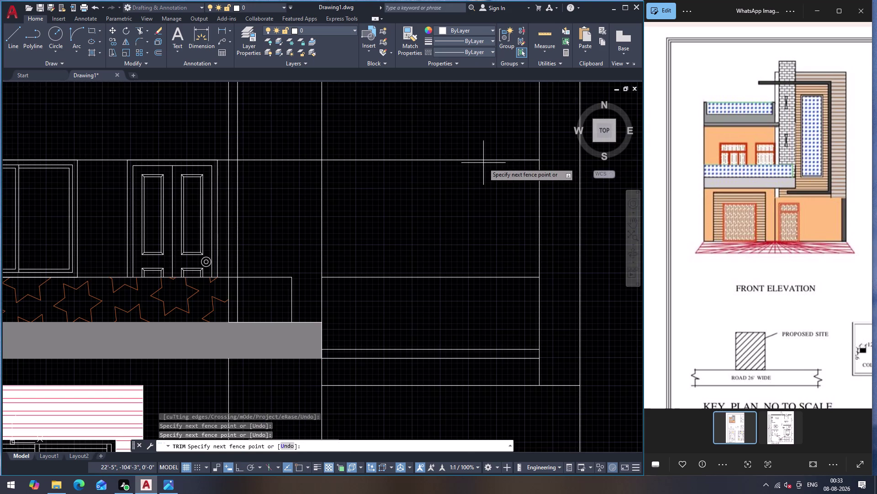
click(485, 163)
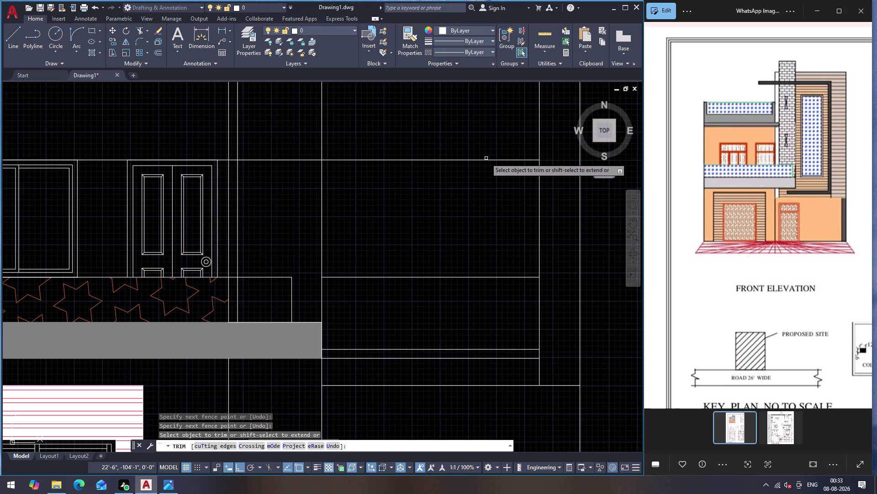
click(486, 160)
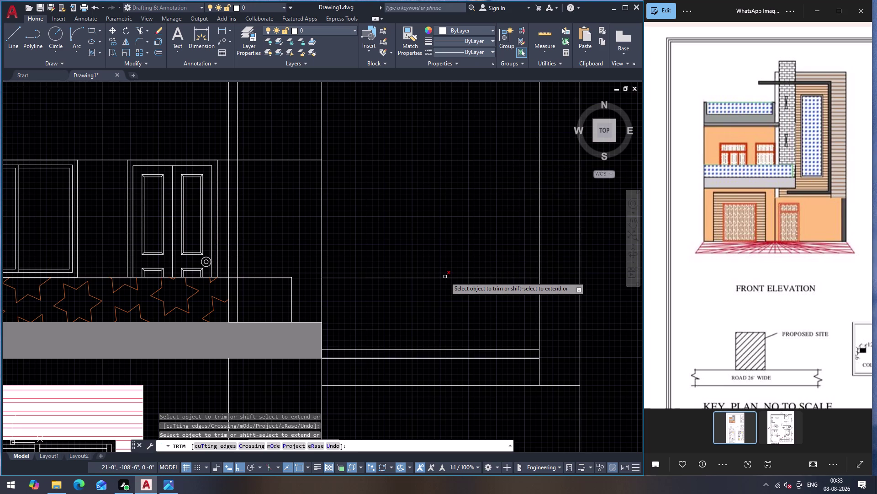
click(445, 276)
scroll(down, 3)
scroll(up, 3)
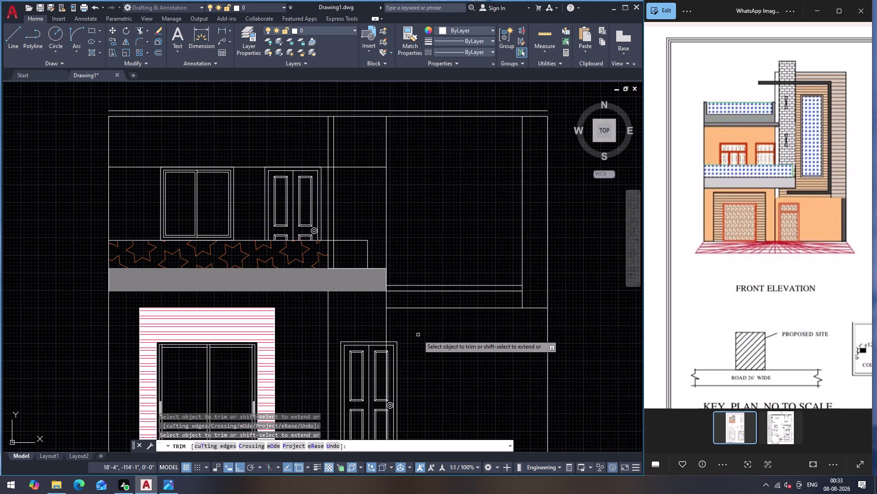
scroll(up, 3)
scroll(down, 3)
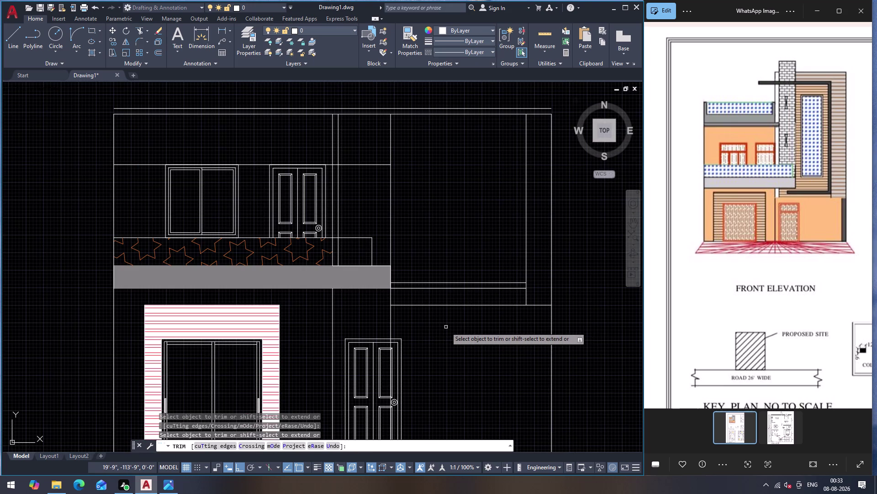
scroll(up, 3)
scroll(down, 3)
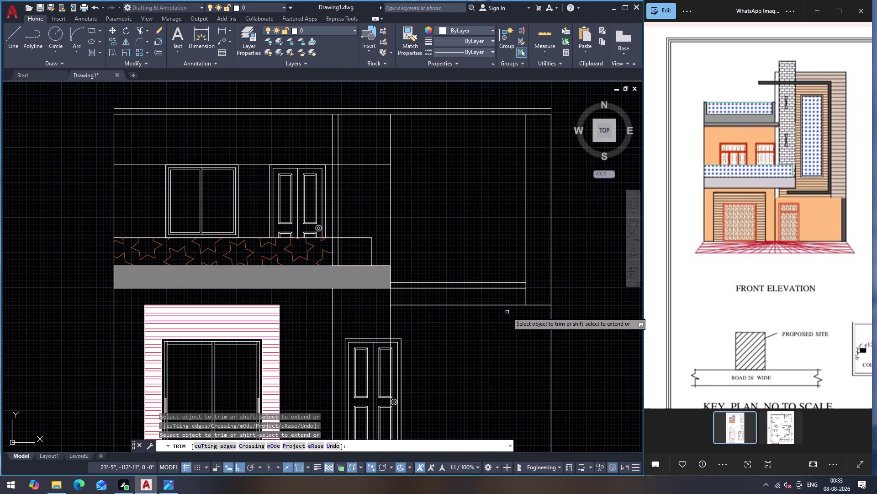
Finish trimming and select the lower right horizontal line for offsetting.
key(Escape)
click(486, 305)
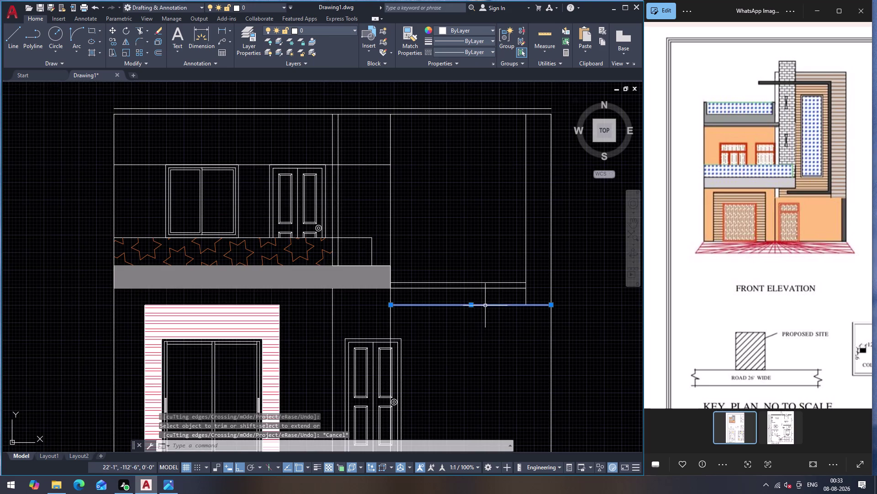
key(o)
key(Return)
Offset the right horizontal line downward and the vertical line sideways by 4".
click(490, 307)
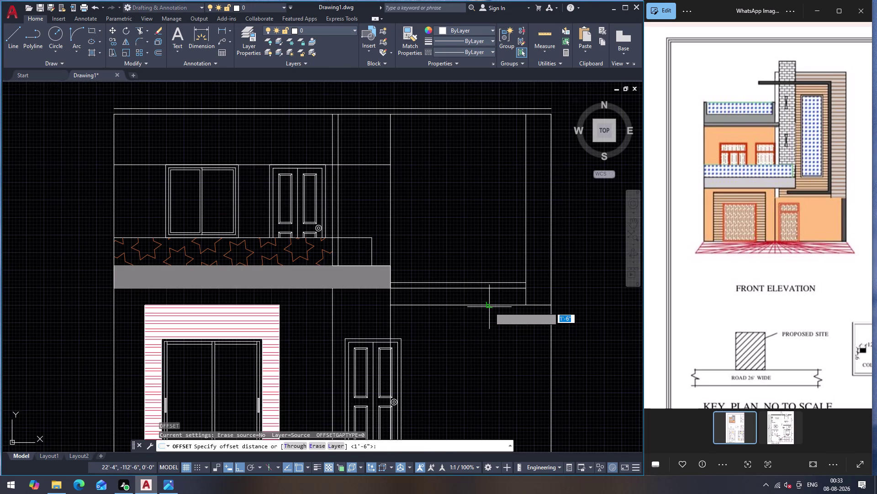
key(4)
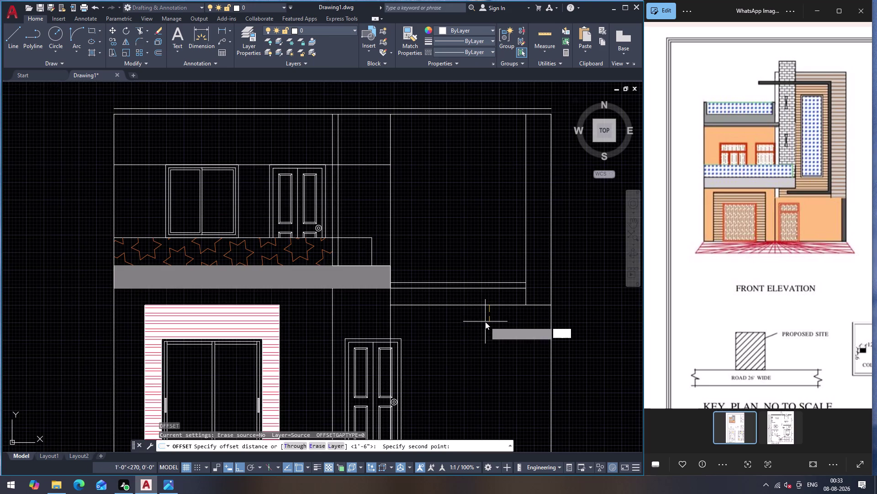
key(shift+quotedbl)
key(Return)
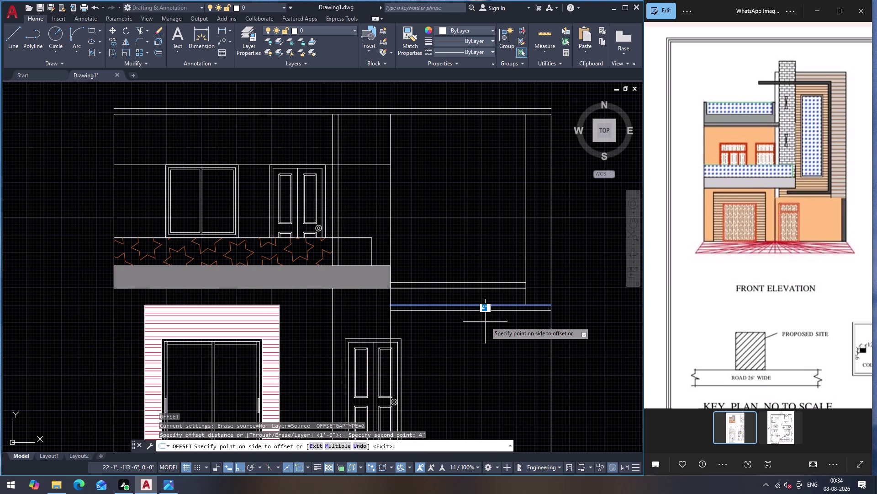
click(485, 322)
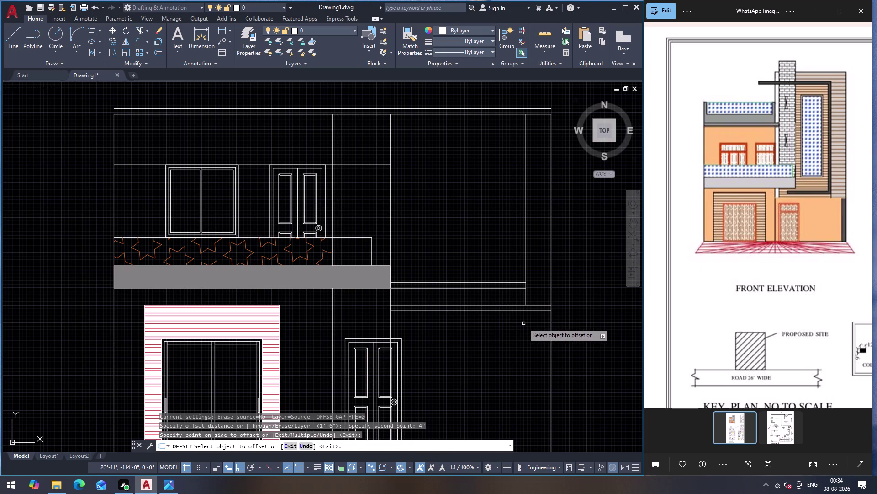
click(526, 243)
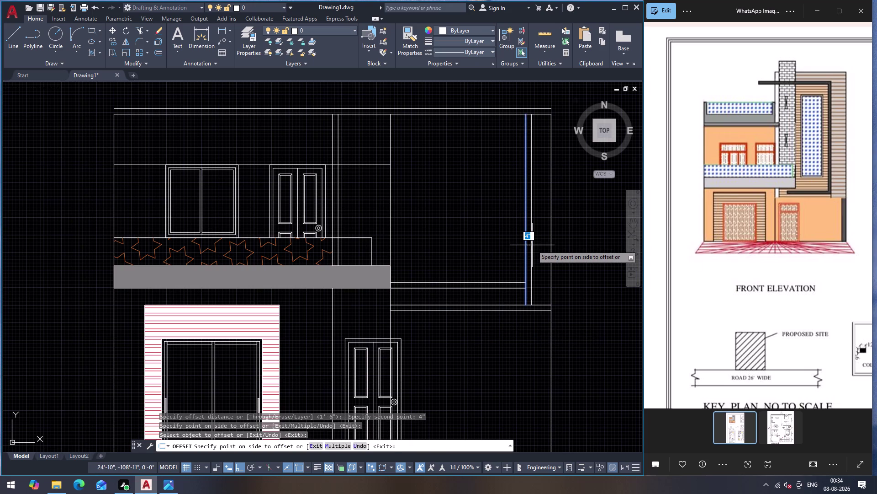
click(532, 245)
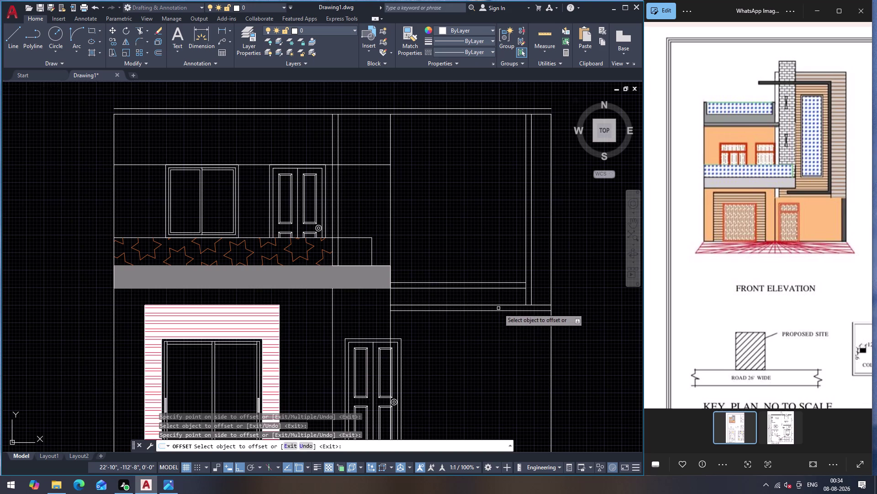
key(Escape)
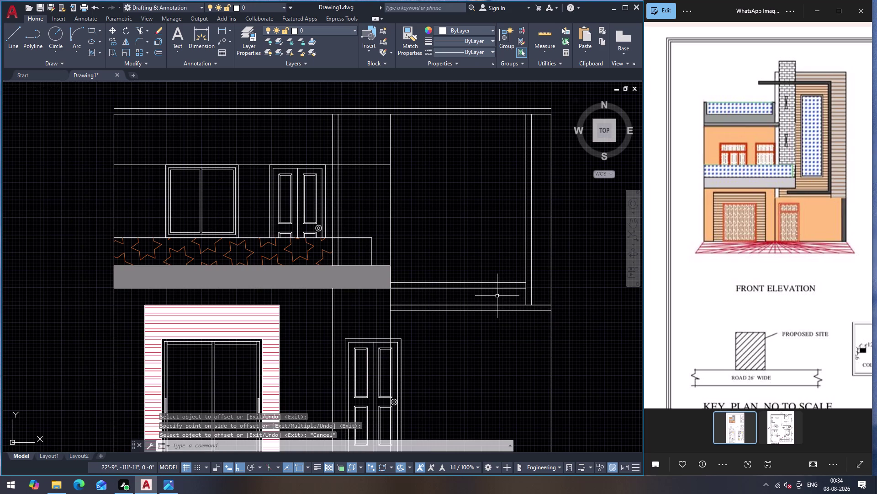
click(498, 296)
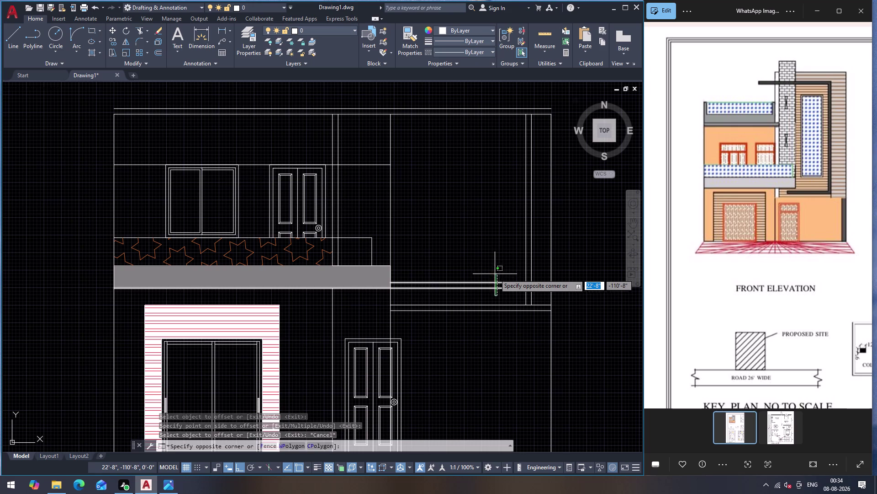
Fence-trim the overlapping line segments at the lower right.
key(Escape)
text(TR)
key(Return)
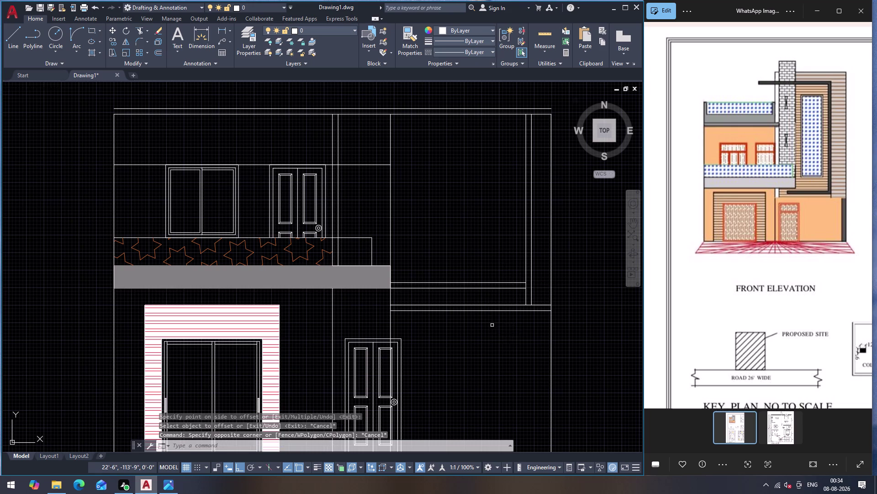
click(491, 286)
click(486, 253)
click(489, 267)
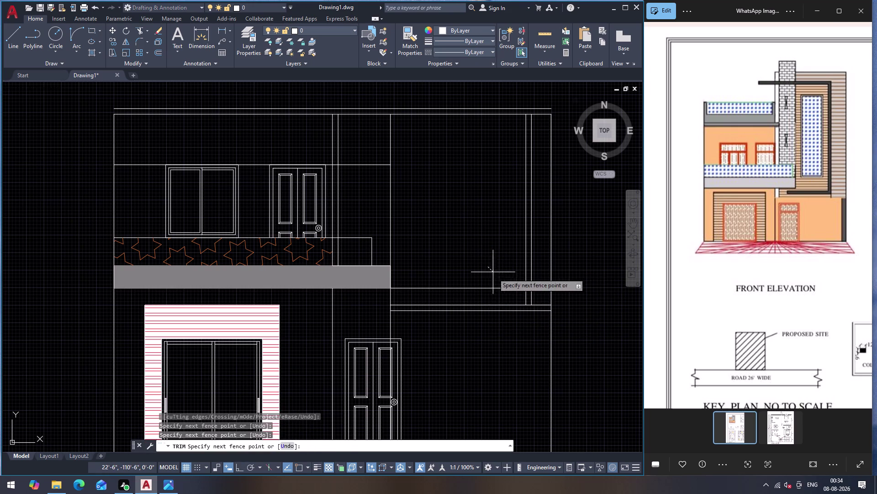
click(495, 301)
key(Escape)
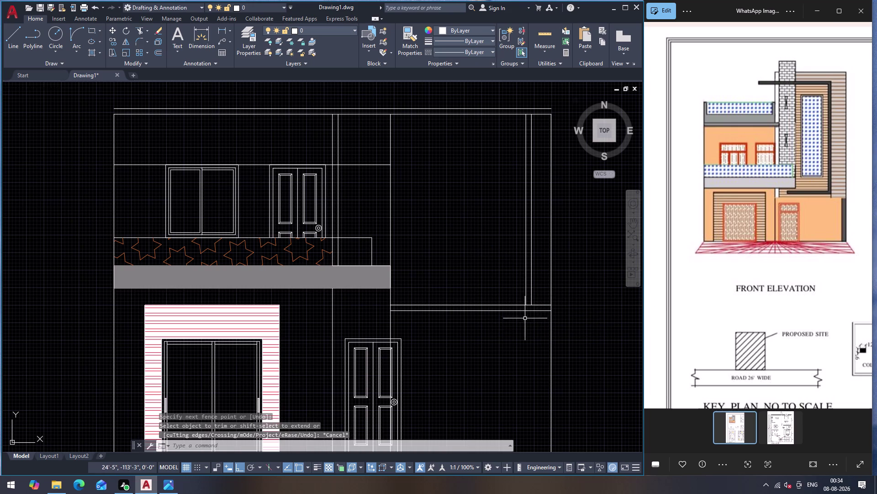
scroll(up, 3)
scroll(down, 3)
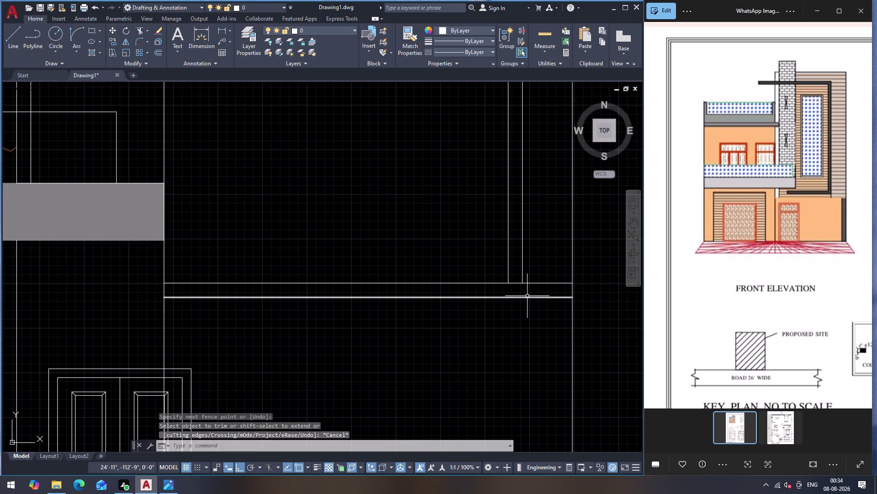
Extend the outer vertical line down to the corner.
key(e)
key(x)
key(Return)
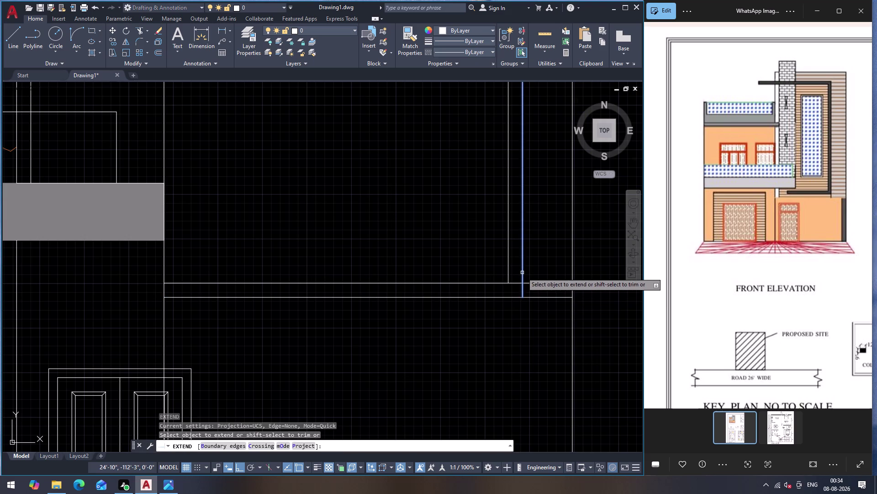
click(523, 273)
key(Escape)
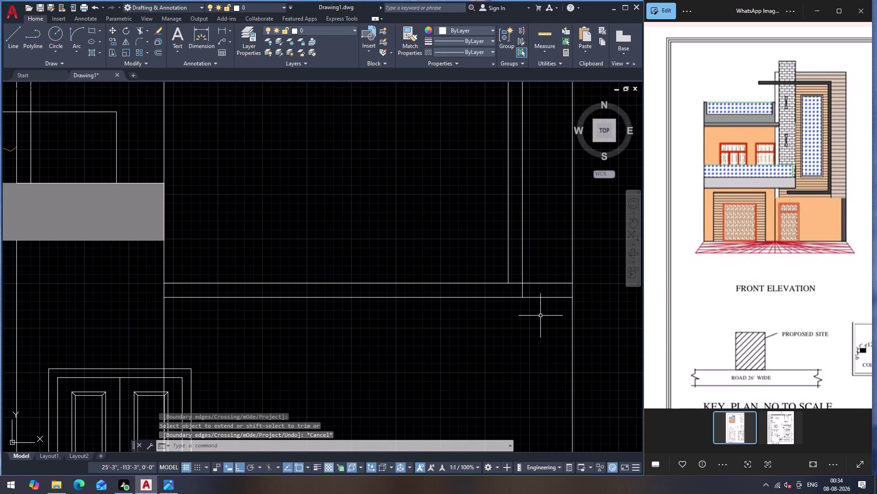
Trim the horizontal line's overhang past the new corner.
text(TR)
key(Return)
drag(541, 315, 542, 300)
click(539, 259)
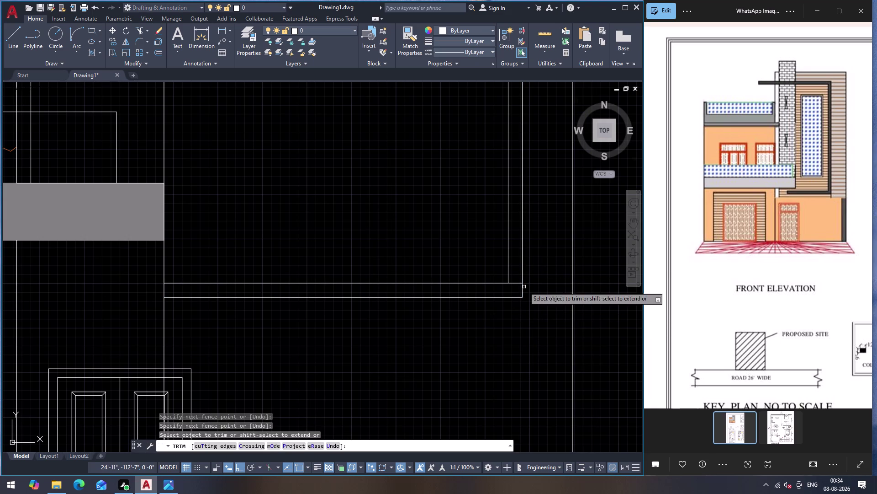
click(513, 284)
scroll(down, 3)
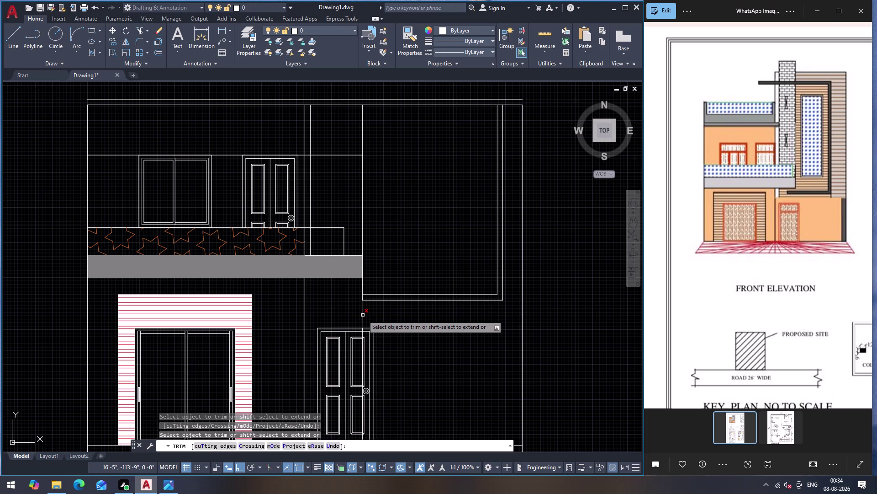
key(Escape)
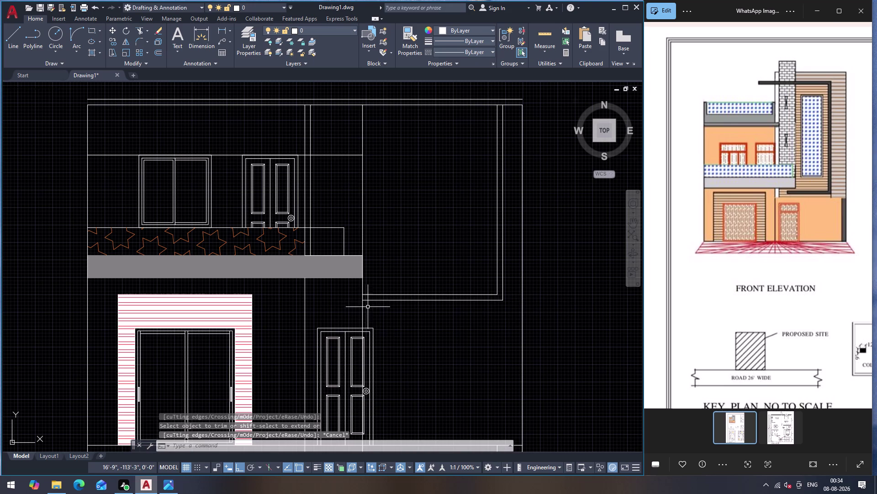
scroll(down, 3)
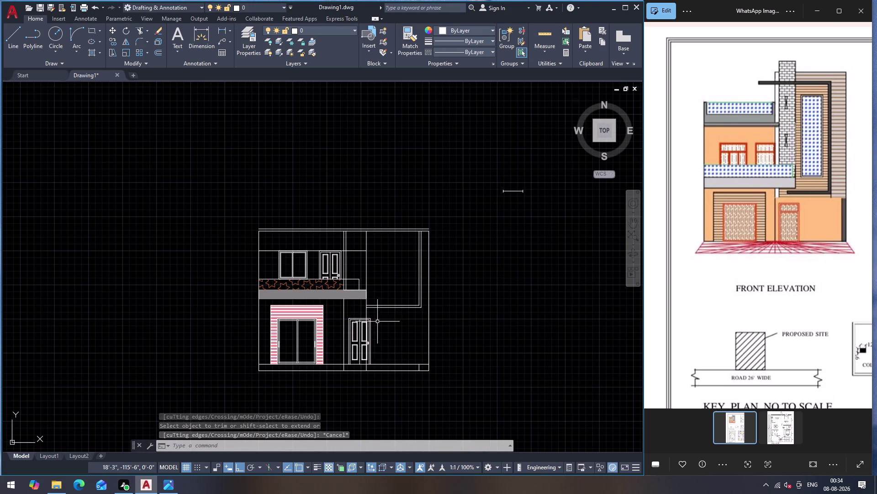
scroll(up, 3)
Trim the line parts above the right door and delete the leftover short line.
key(r)
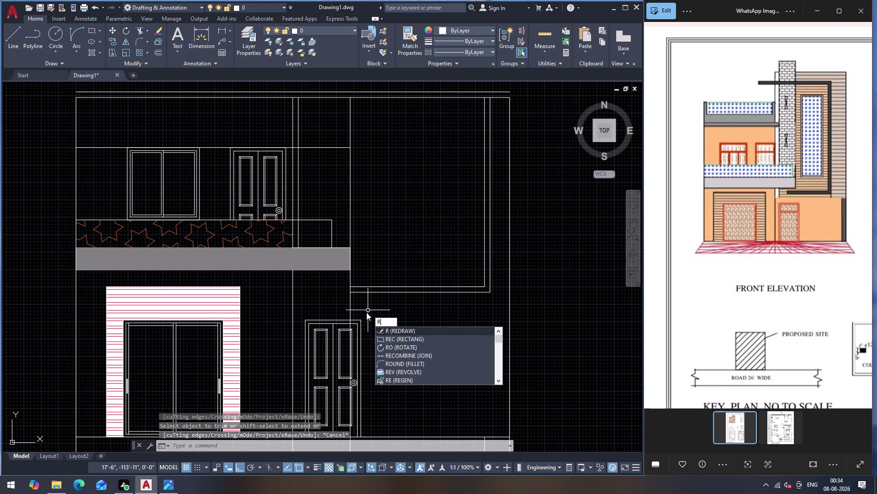
key(Escape)
key(Return)
click(351, 304)
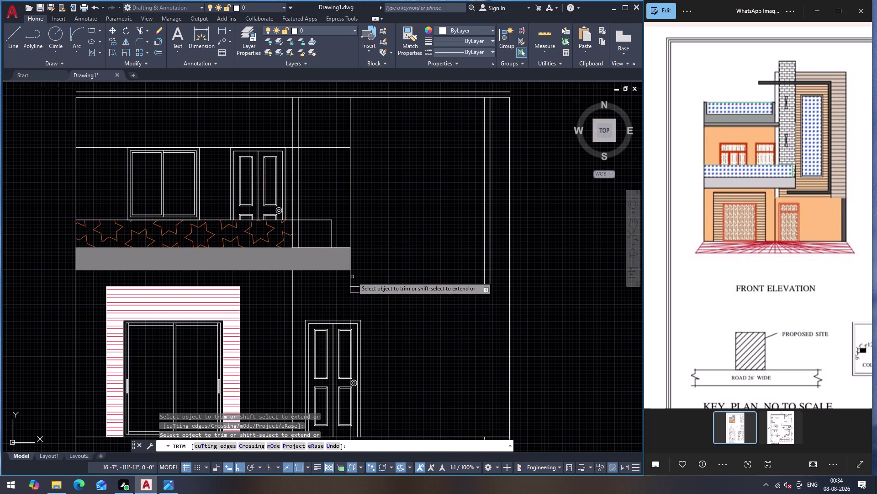
click(351, 277)
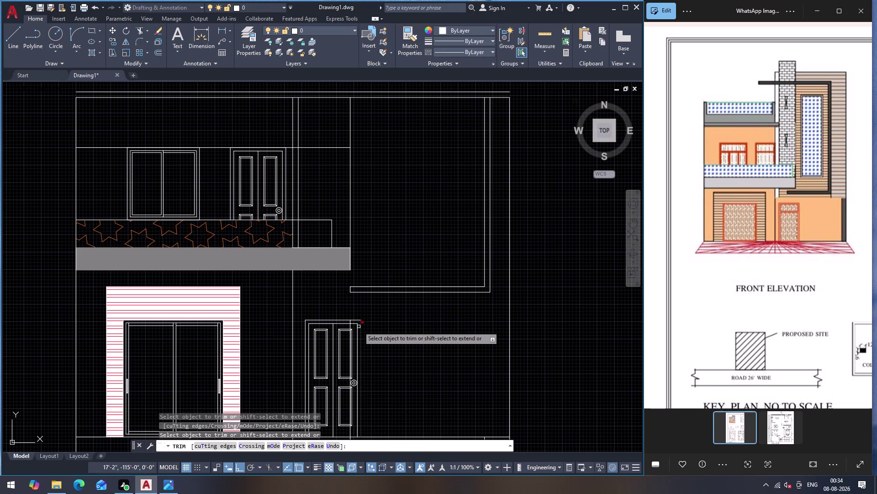
key(Escape)
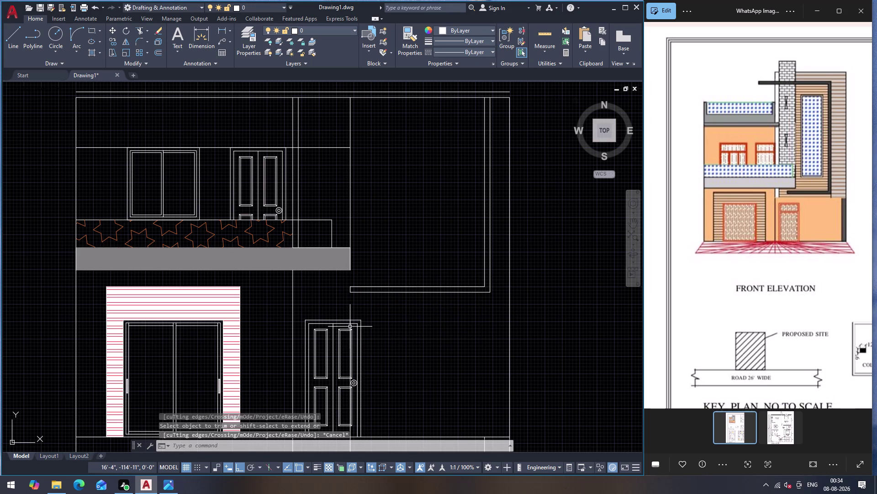
click(351, 325)
key(Delete)
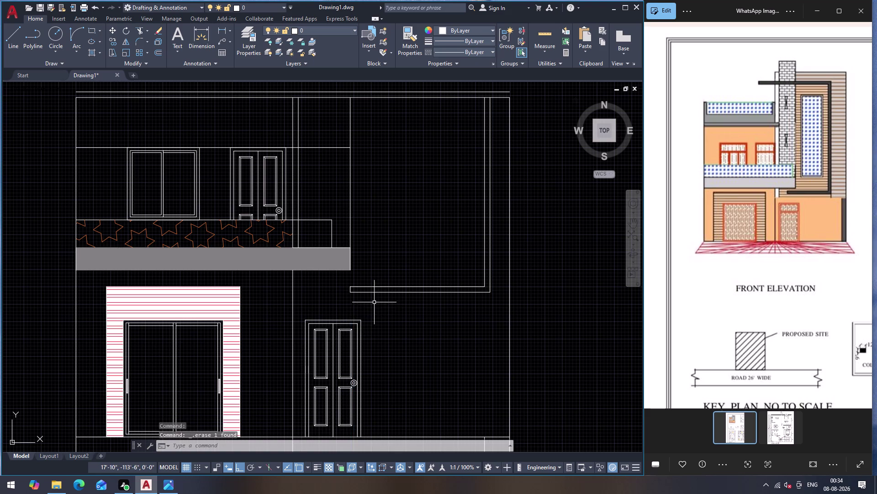
scroll(up, 3)
scroll(down, 3)
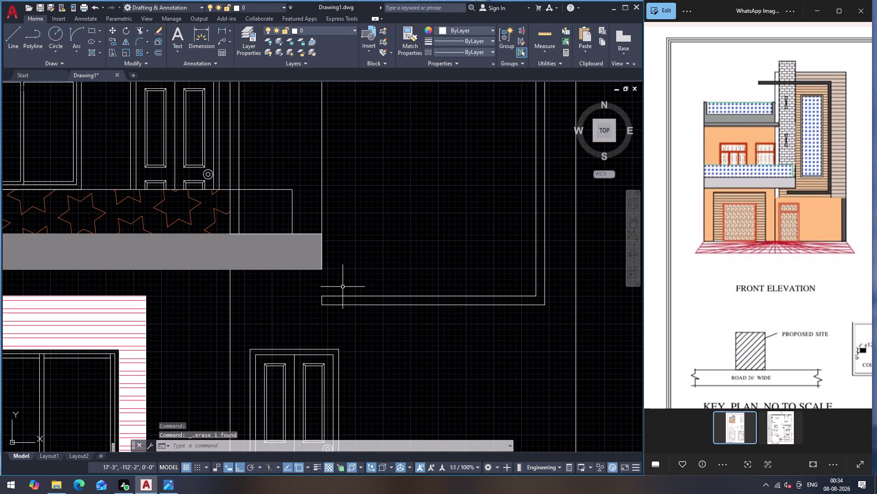
Move the short vertical end line farther left.
click(321, 299)
key(m)
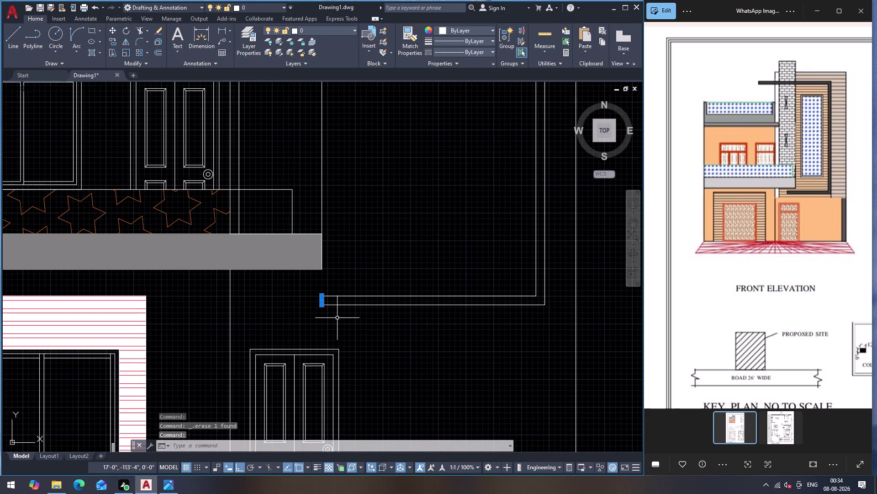
key(Return)
click(322, 306)
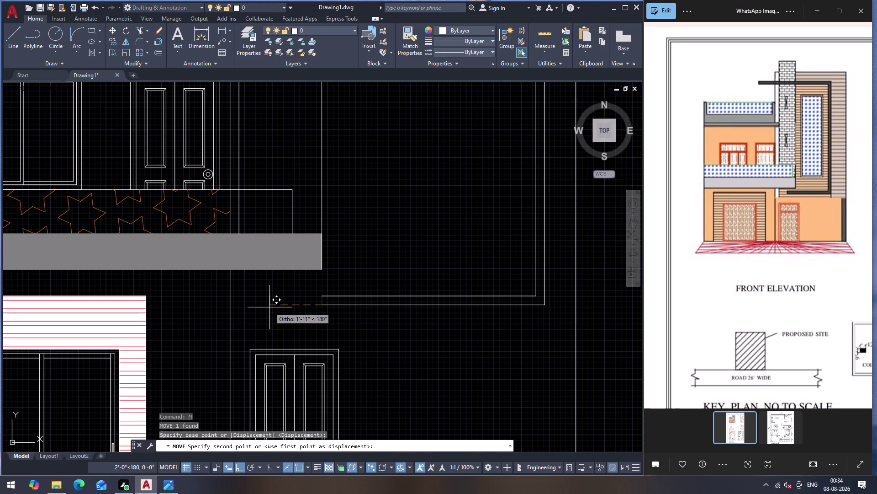
click(277, 307)
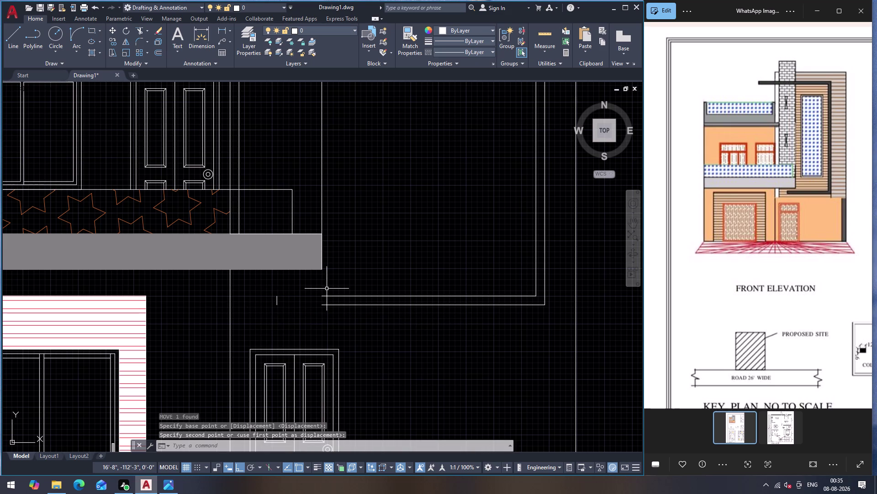
key(Escape)
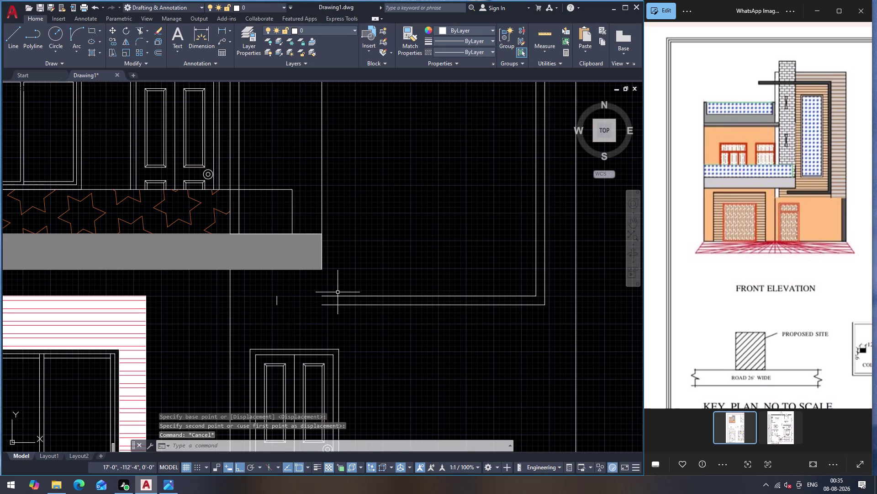
Extend the bottom horizontal line left to meet the moved vertical line.
key(e)
key(x)
key(Return)
click(337, 295)
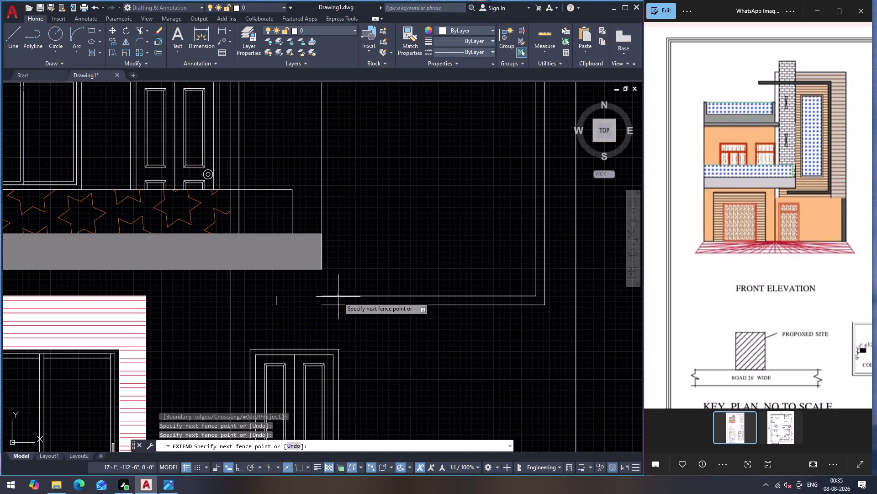
click(338, 297)
click(337, 305)
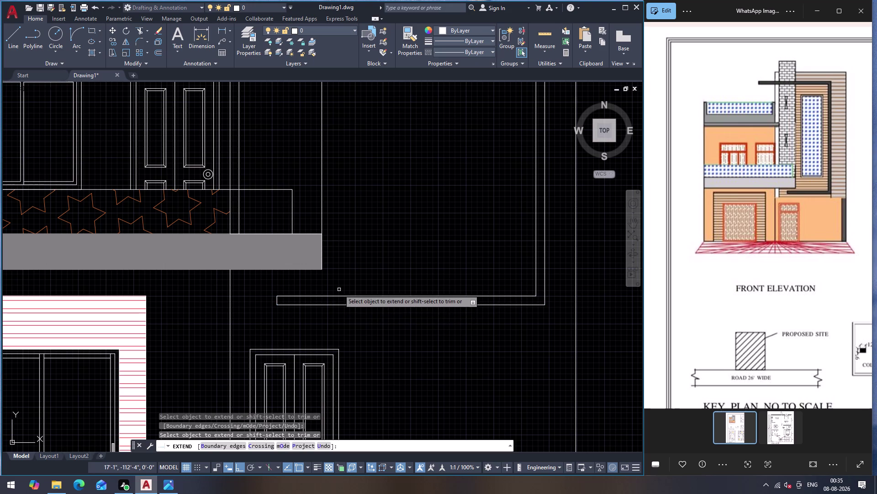
scroll(down, 3)
key(Escape)
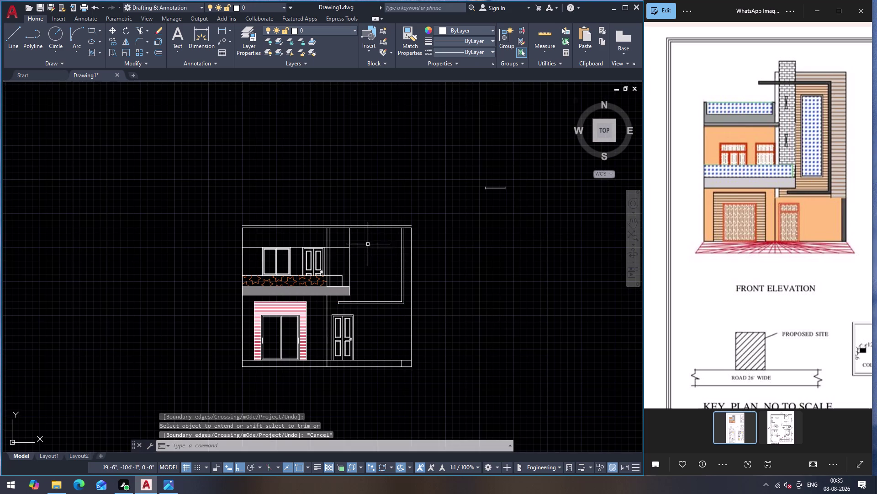
scroll(up, 3)
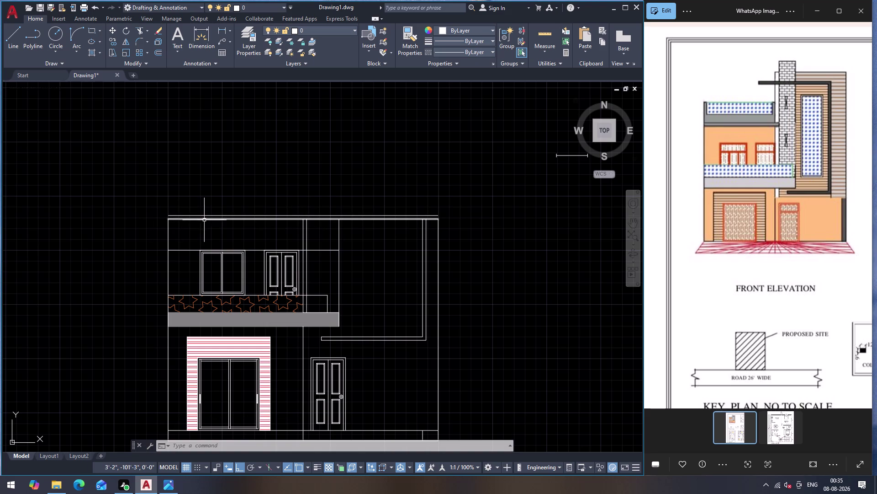
Erase the line spanning the tops of the upper-floor window and door.
click(256, 249)
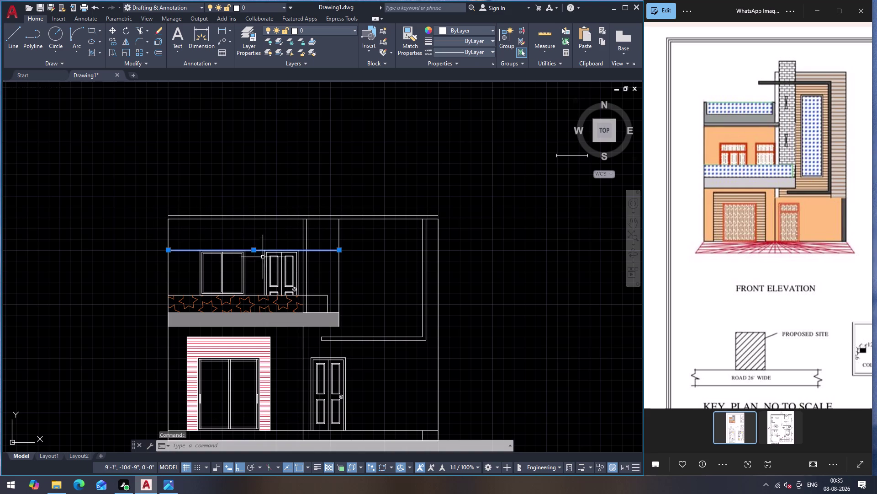
key(Delete)
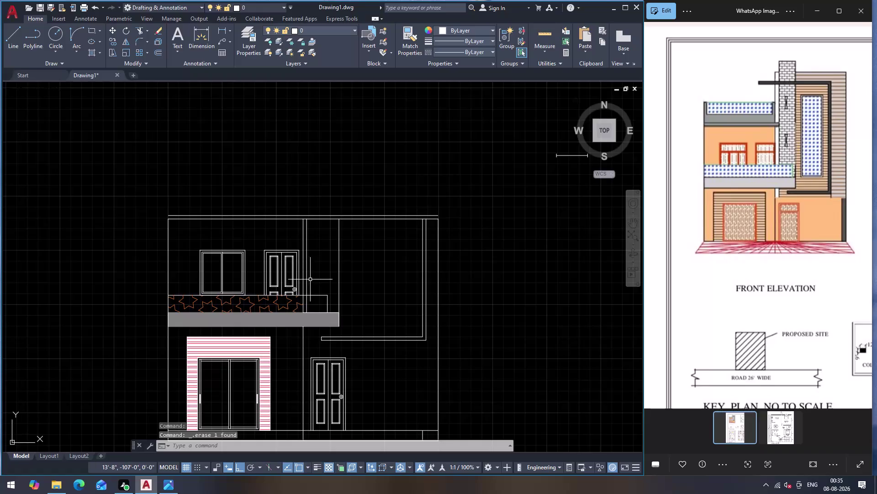
scroll(up, 3)
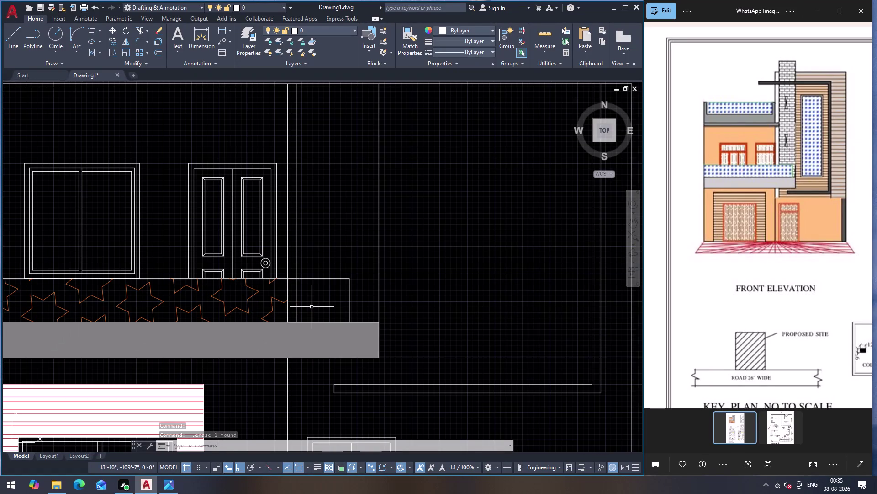
scroll(down, 3)
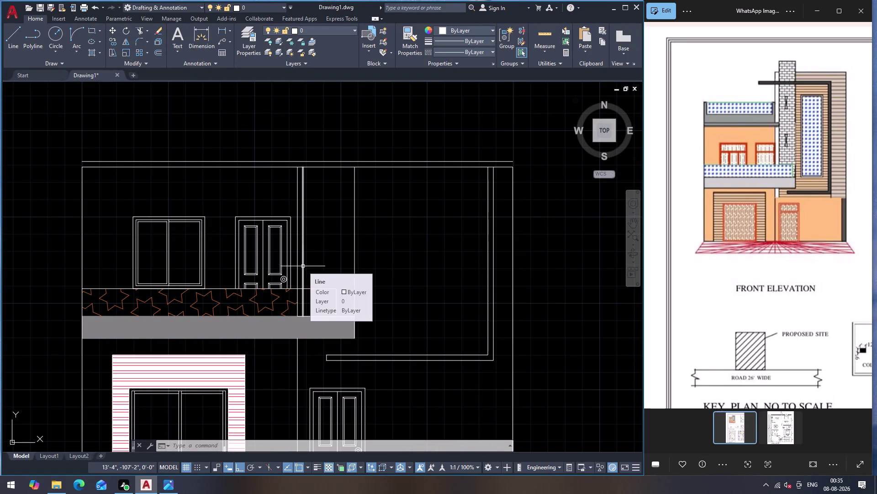
Draw a line down below the ledge and across to the right wall.
key(l)
key(Return)
click(304, 316)
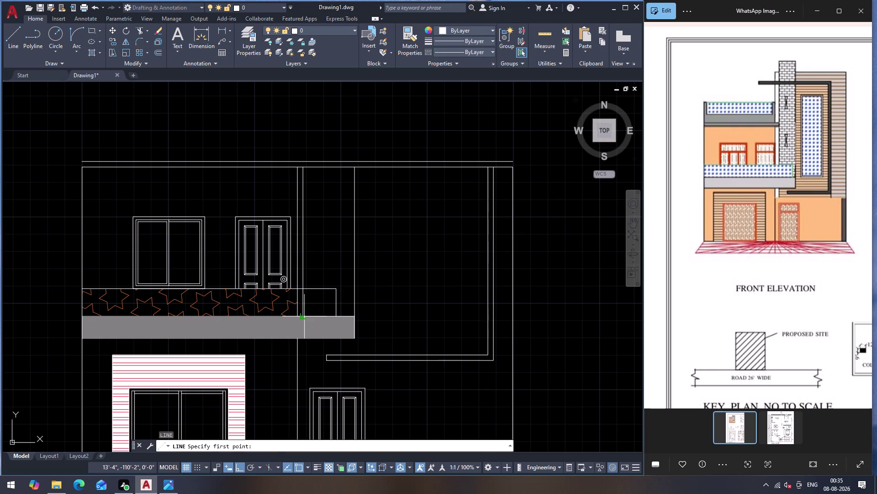
click(305, 369)
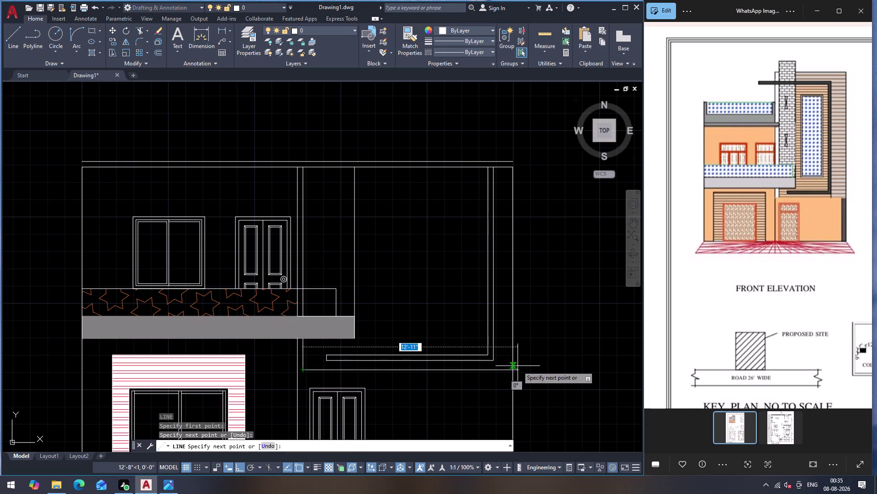
click(512, 372)
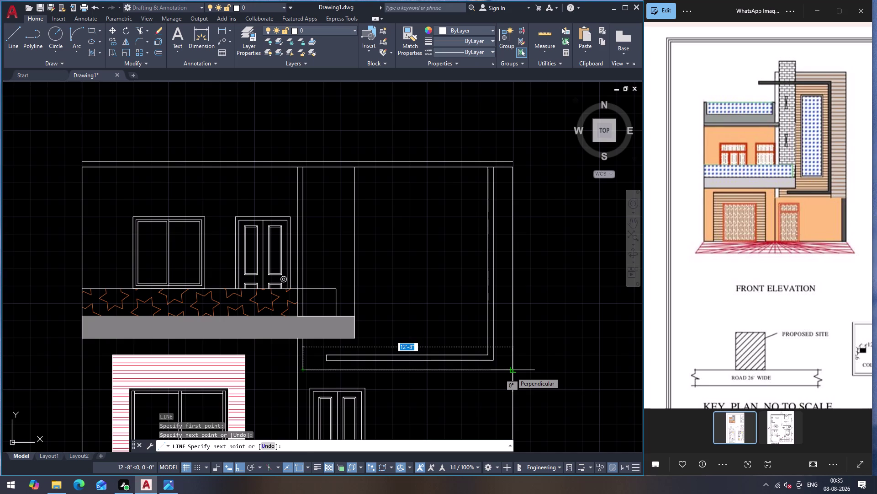
key(Escape)
scroll(up, 3)
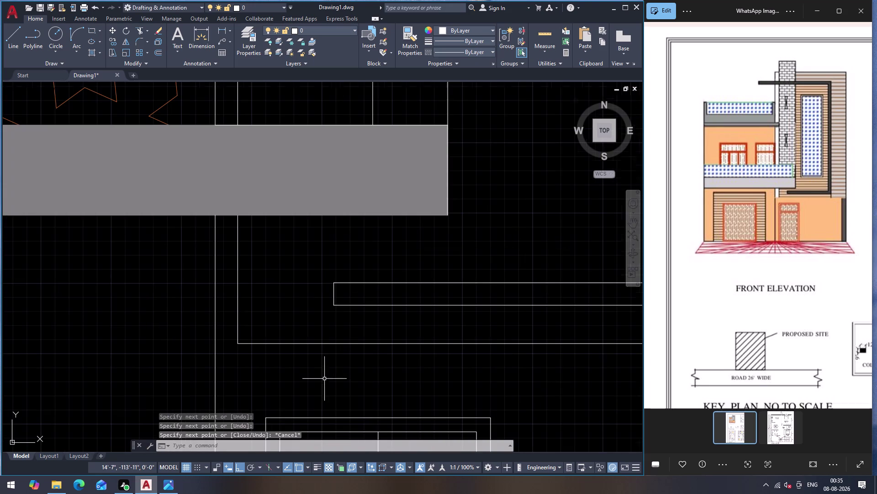
Extend the lower horizontal line left to the left wall.
key(e)
key(x)
key(Return)
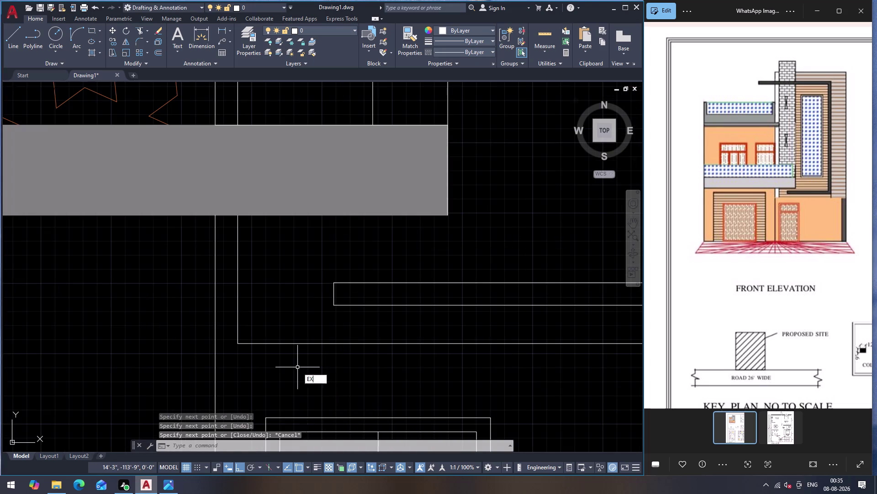
click(280, 344)
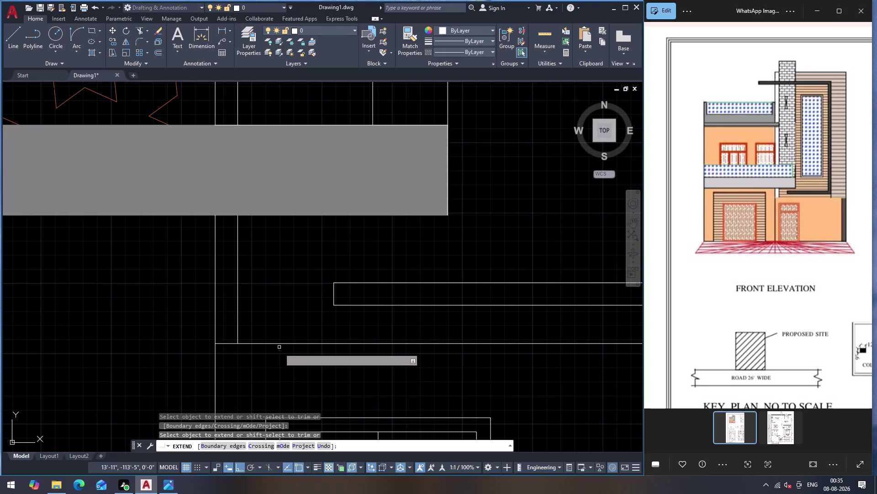
key(Escape)
scroll(down, 3)
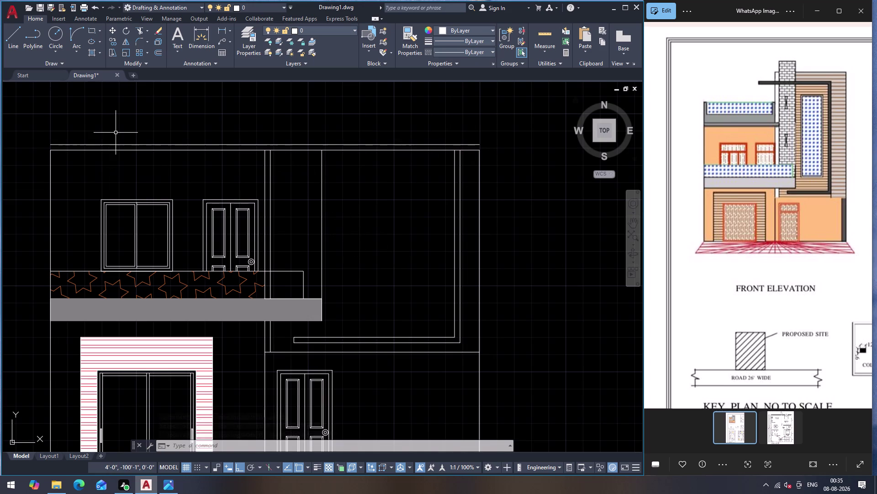
click(125, 144)
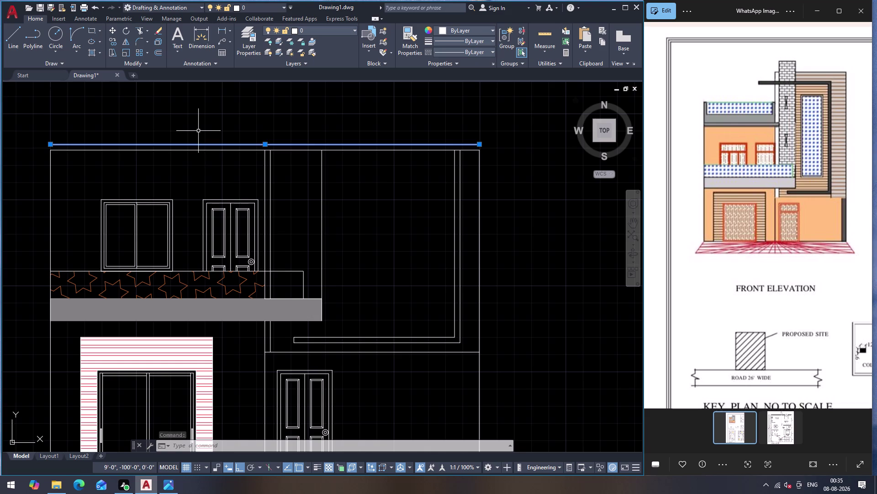
Offset the elevation's top line upward by 1'.
key(o)
key(Return)
key(1)
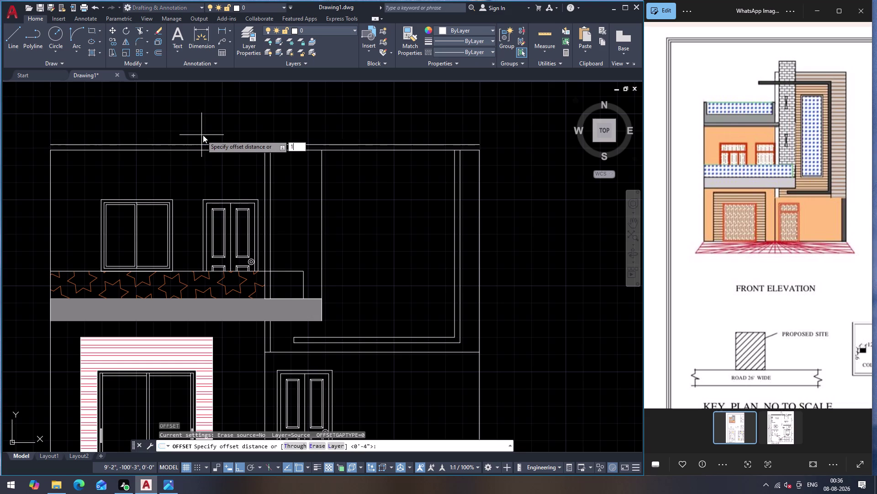
key(apostrophe)
key(Return)
click(212, 92)
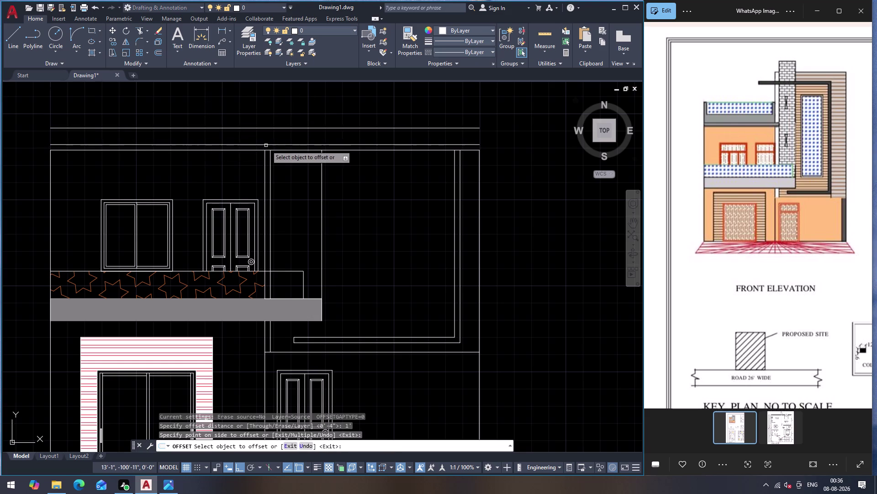
click(223, 128)
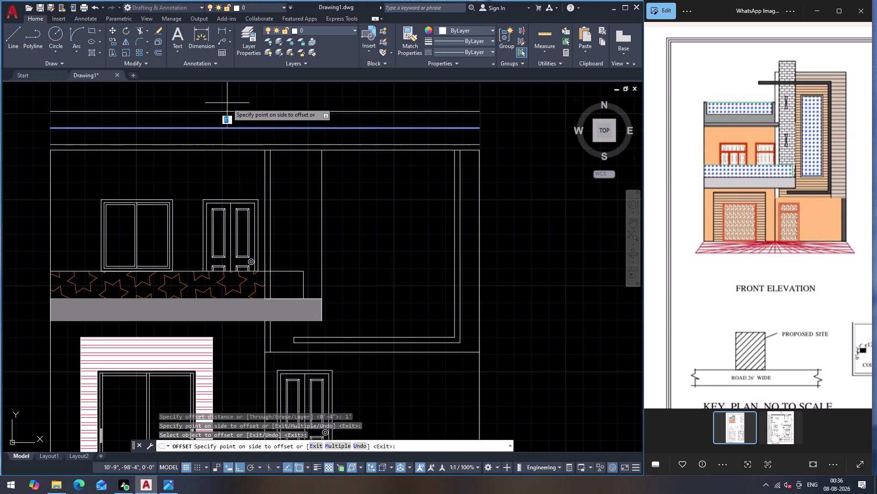
Offset the new line upward again using a 3' distance.
key(3)
key(apostrophe)
key(Return)
scroll(down, 3)
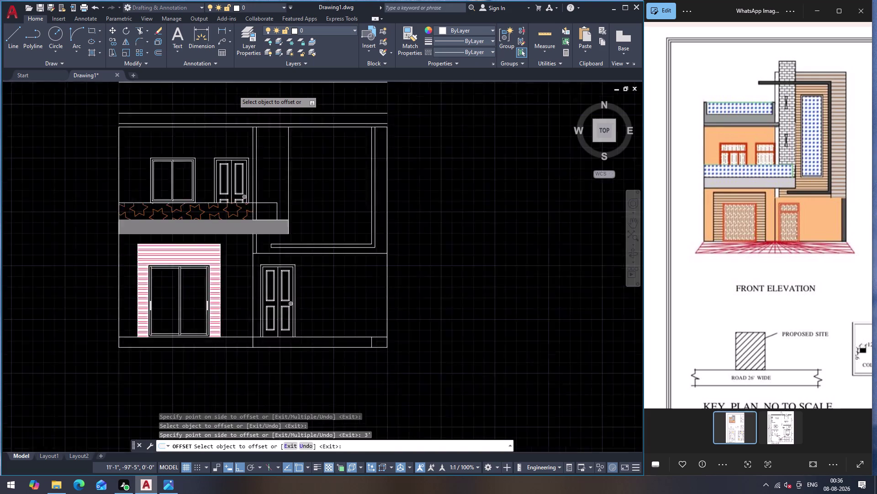
scroll(down, 3)
click(234, 81)
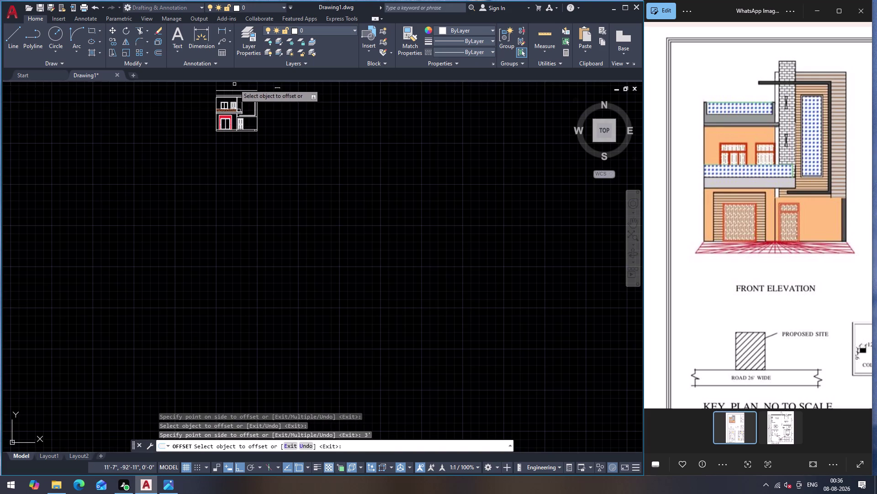
key(Escape)
scroll(up, 3)
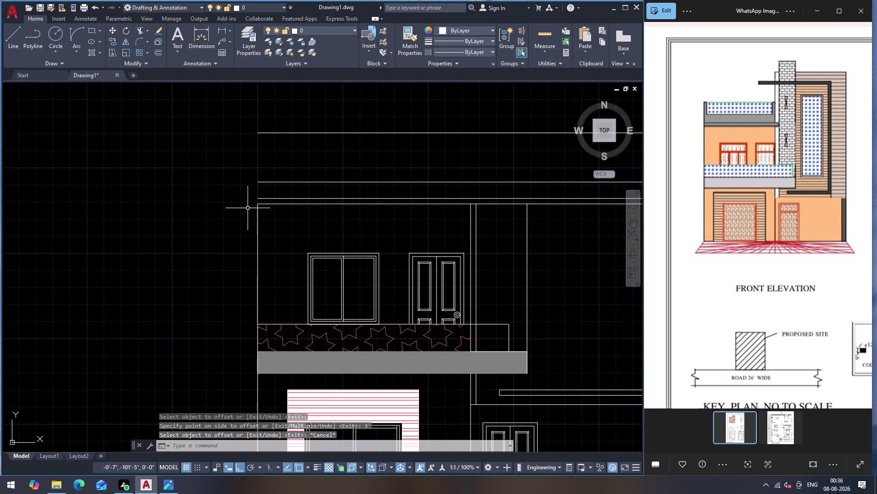
Draw two vertical lines through the top bands, the second at the band's right end.
key(l)
key(Return)
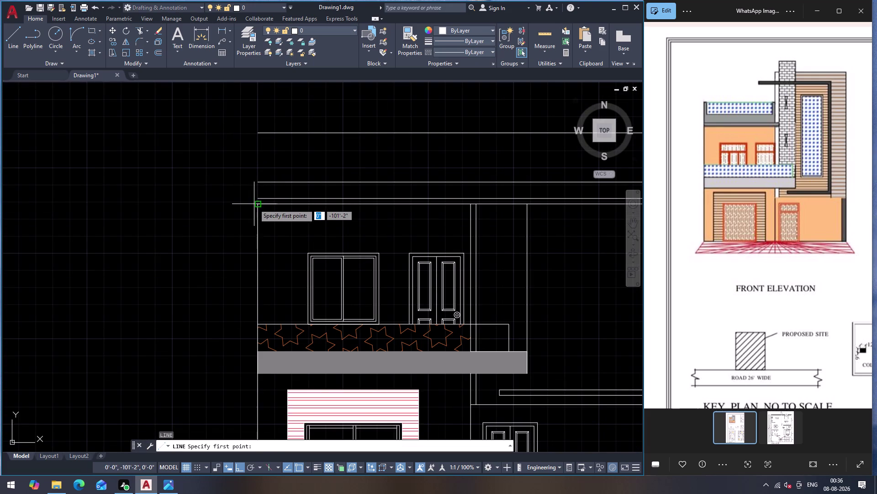
click(256, 204)
click(254, 132)
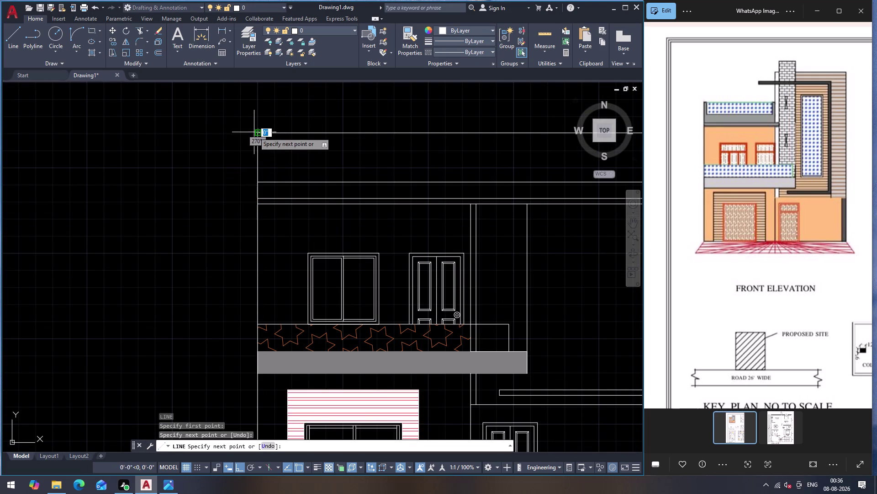
key(Escape)
scroll(down, 3)
scroll(up, 3)
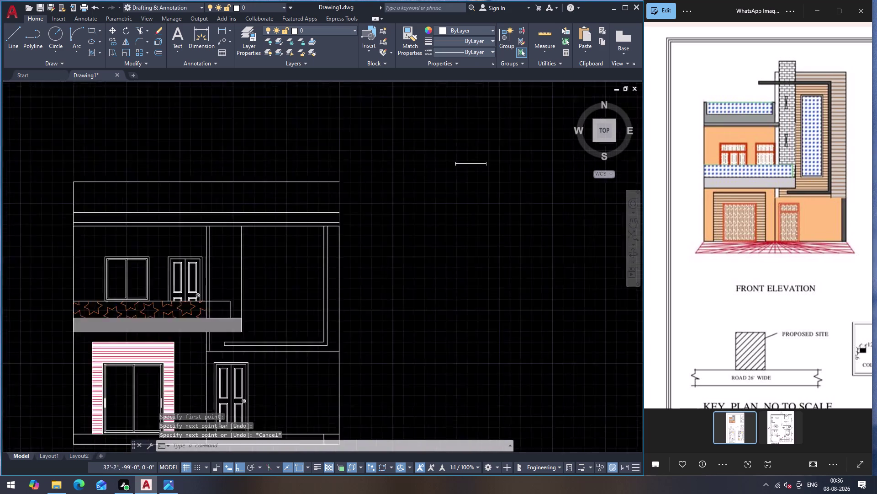
scroll(up, 3)
key(Return)
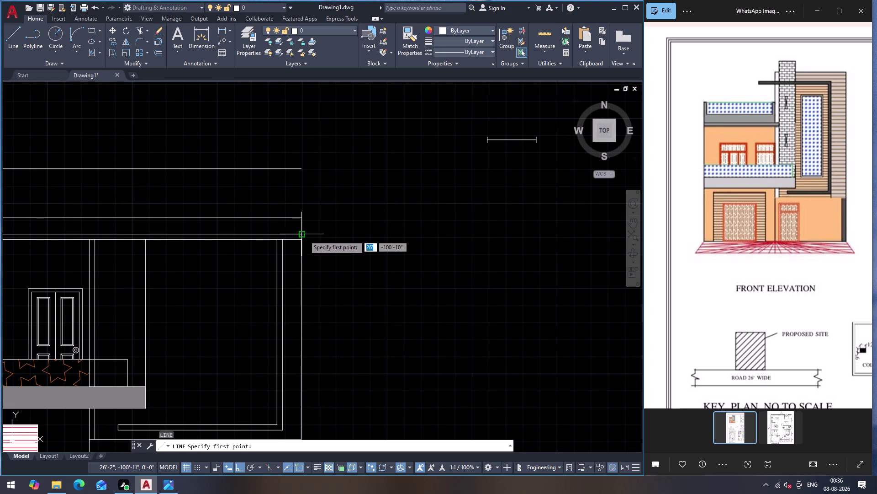
click(300, 241)
click(302, 171)
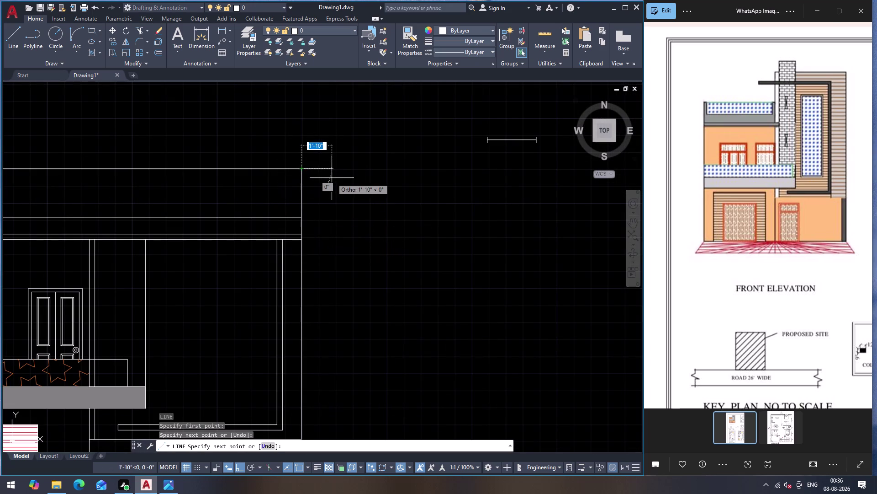
key(Escape)
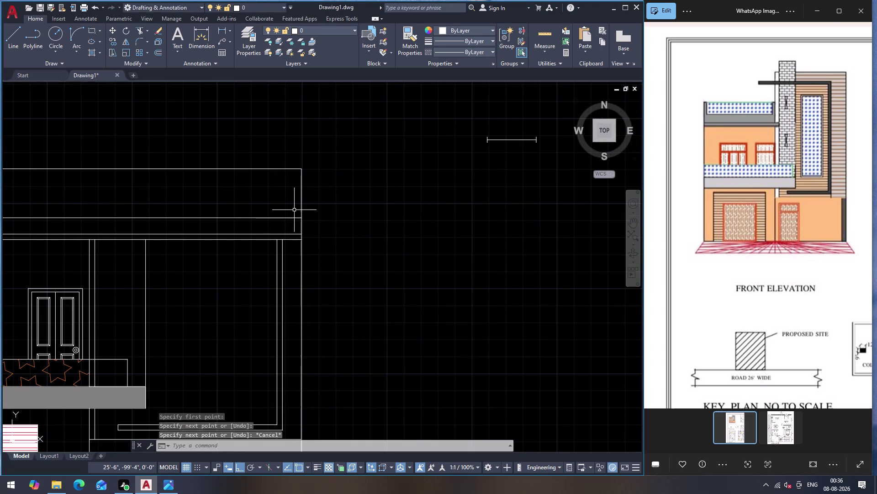
scroll(down, 3)
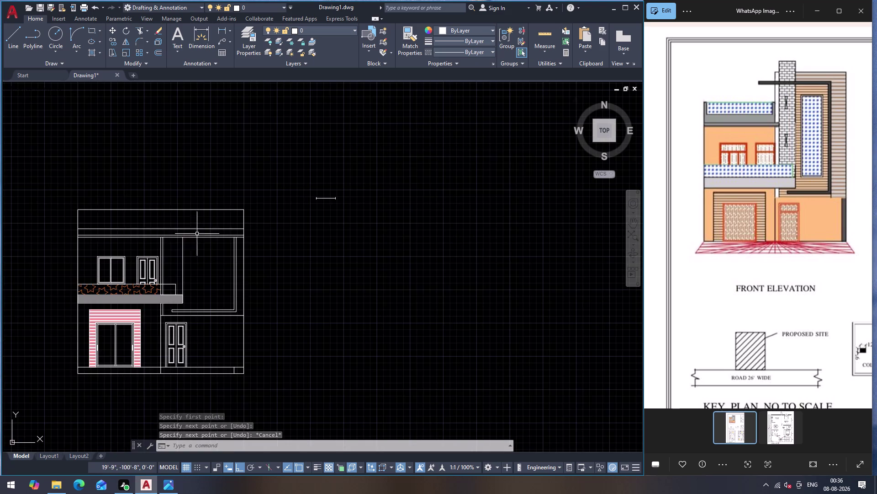
scroll(up, 3)
scroll(down, 3)
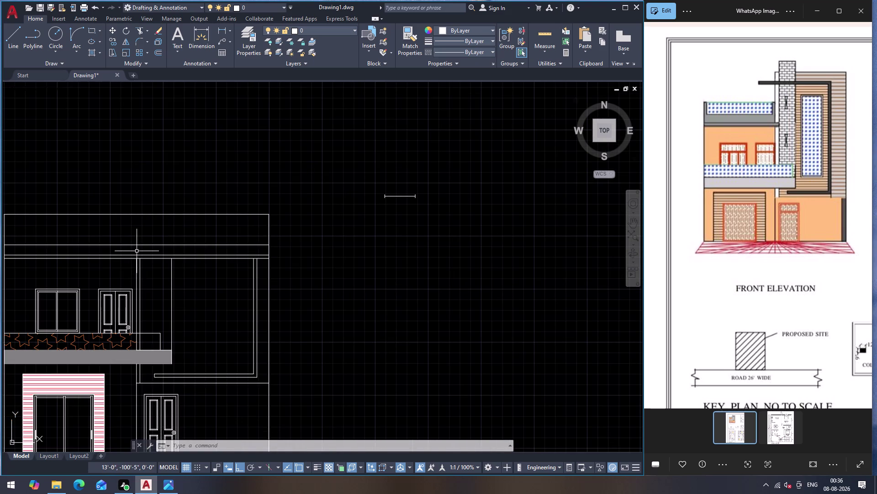
scroll(up, 3)
scroll(down, 3)
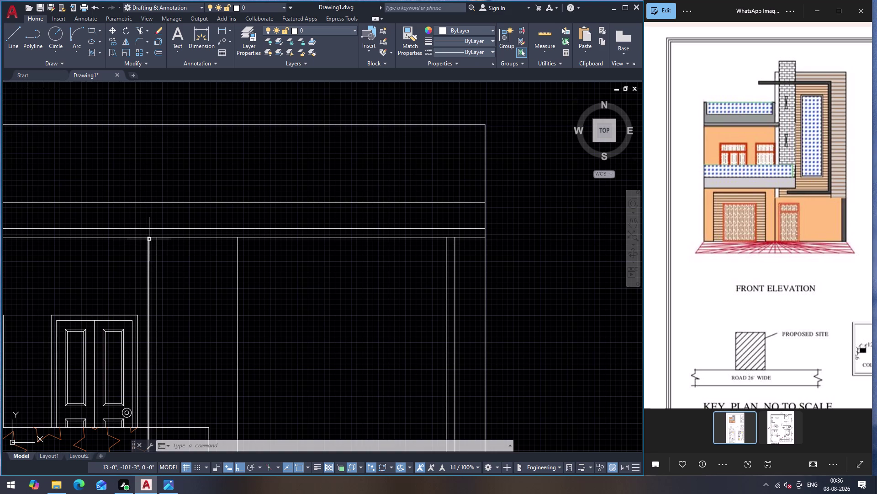
Draw three more short vertical lines from the lower band up to the topmost line.
key(l)
key(Return)
click(148, 235)
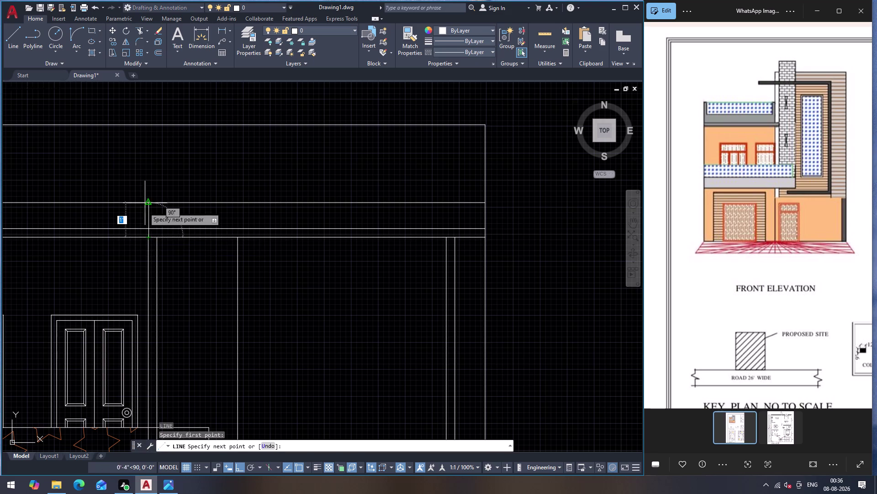
scroll(down, 3)
click(154, 120)
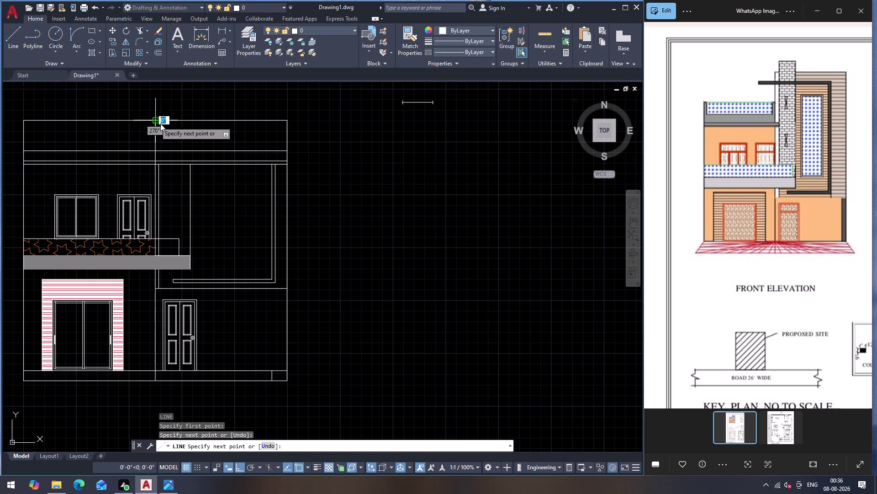
key(Escape)
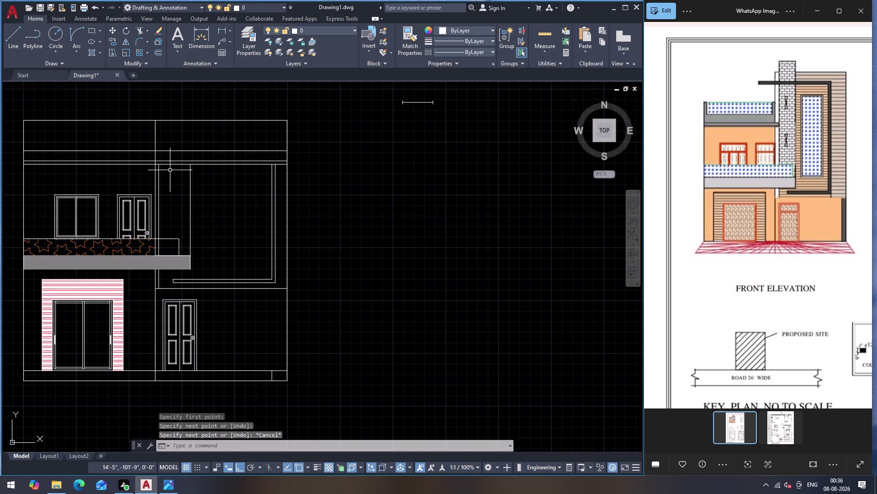
key(l)
key(Return)
click(157, 167)
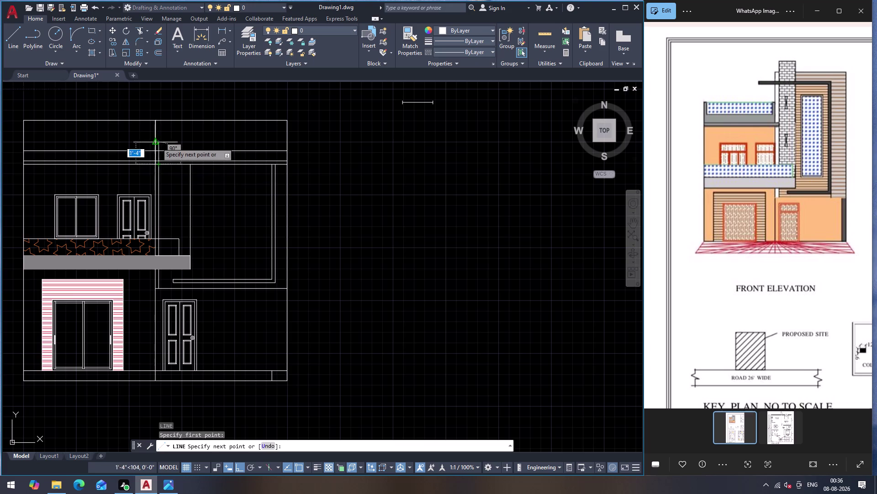
click(160, 122)
key(Escape)
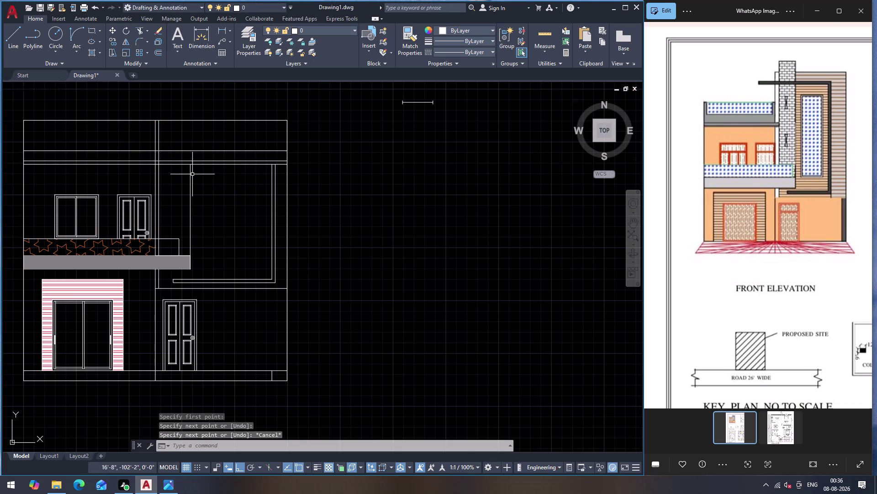
key(l)
key(Return)
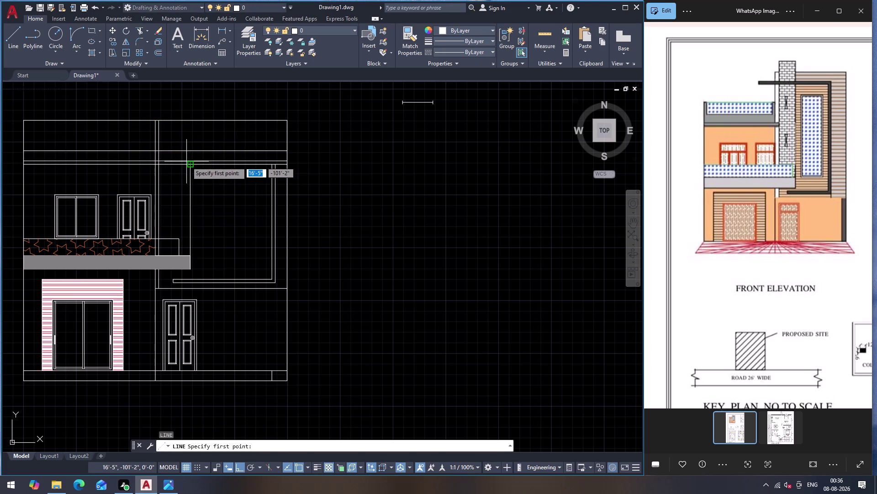
click(188, 163)
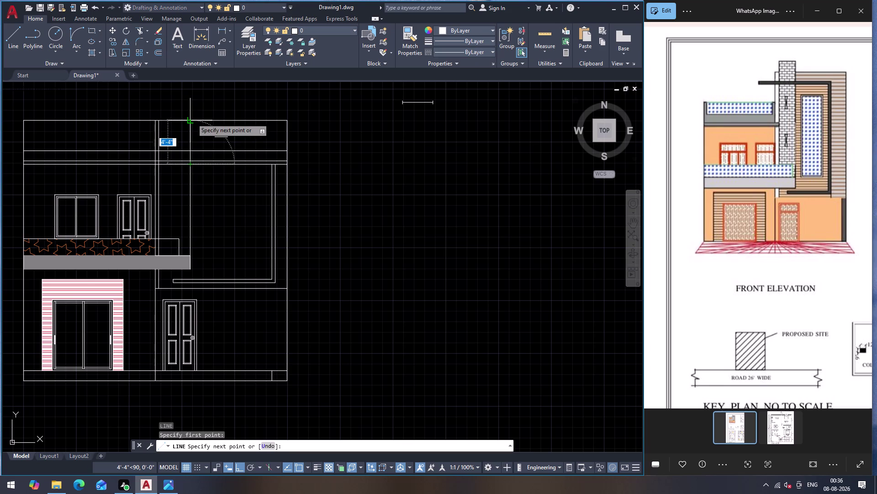
click(192, 118)
key(Escape)
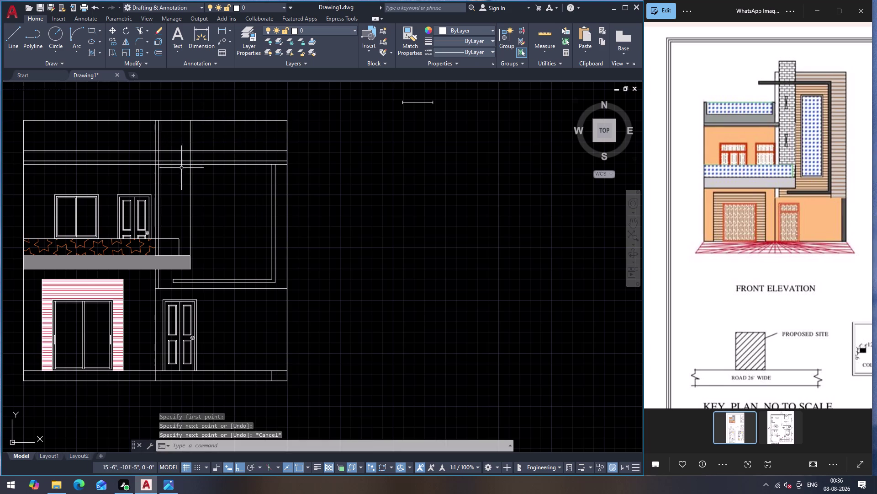
scroll(up, 3)
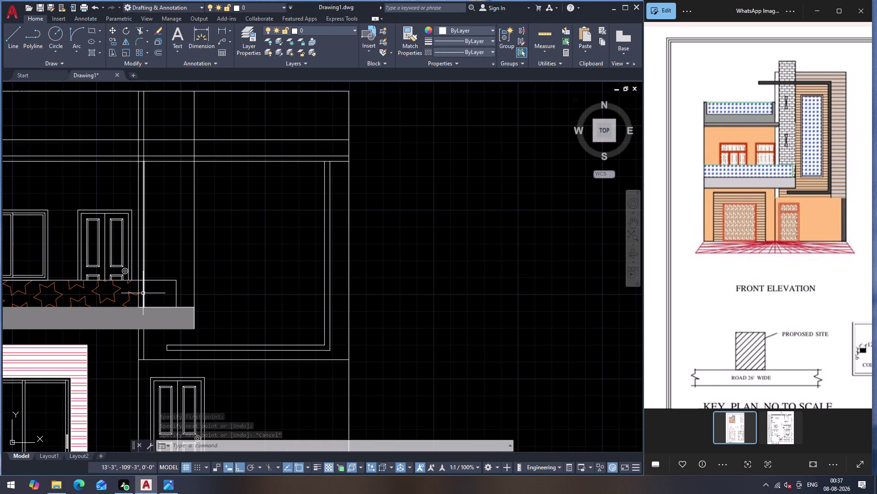
key(Escape)
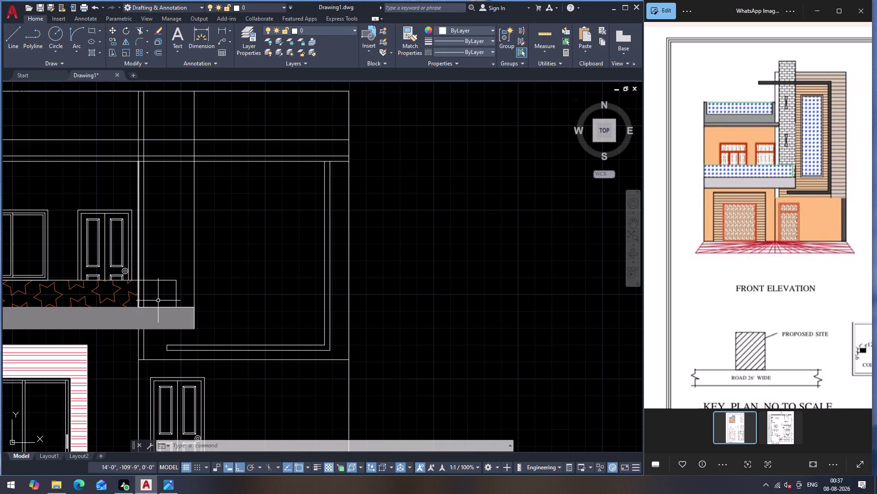
Trim two stray line ends crossing the balcony with TR.
text(T)
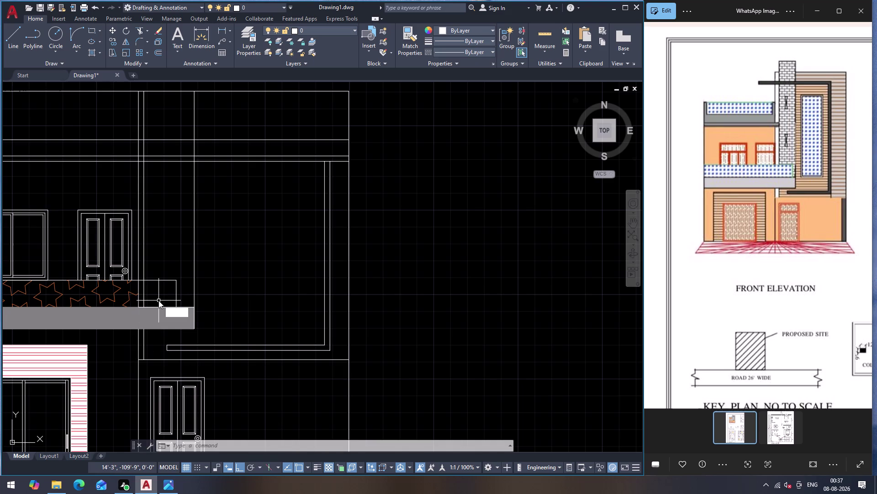
text(R)
key(Return)
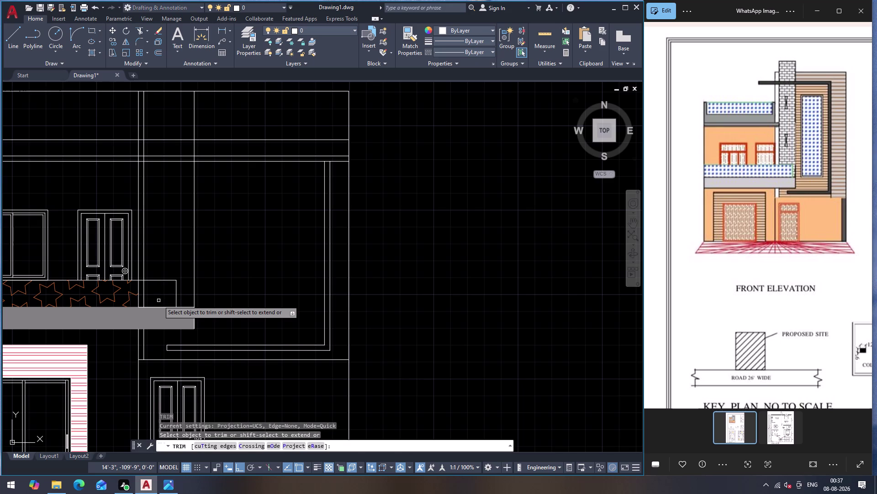
click(137, 289)
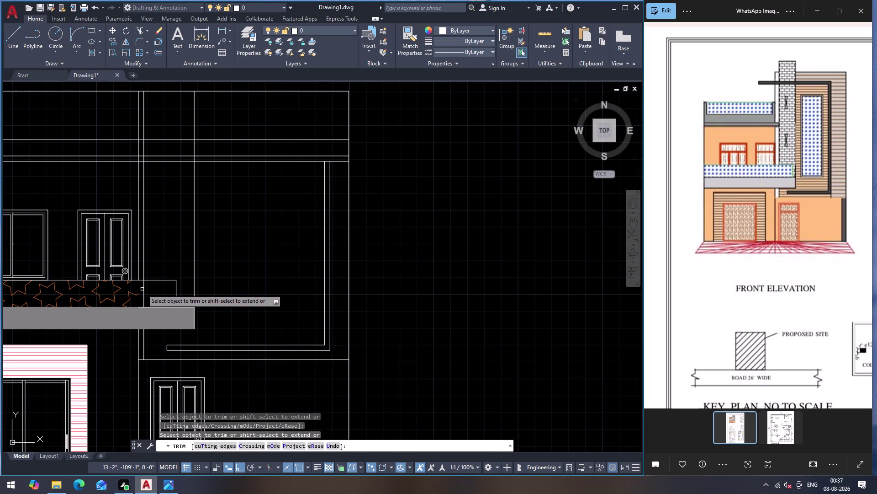
click(144, 289)
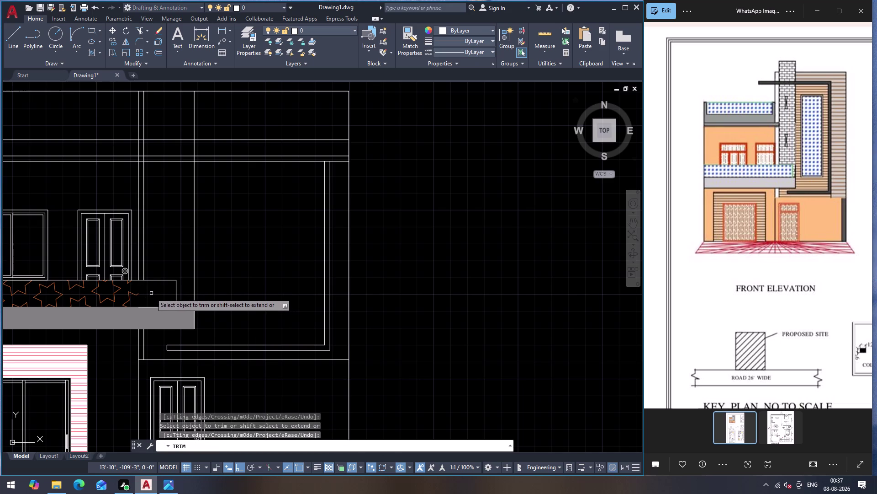
scroll(down, 3)
scroll(up, 3)
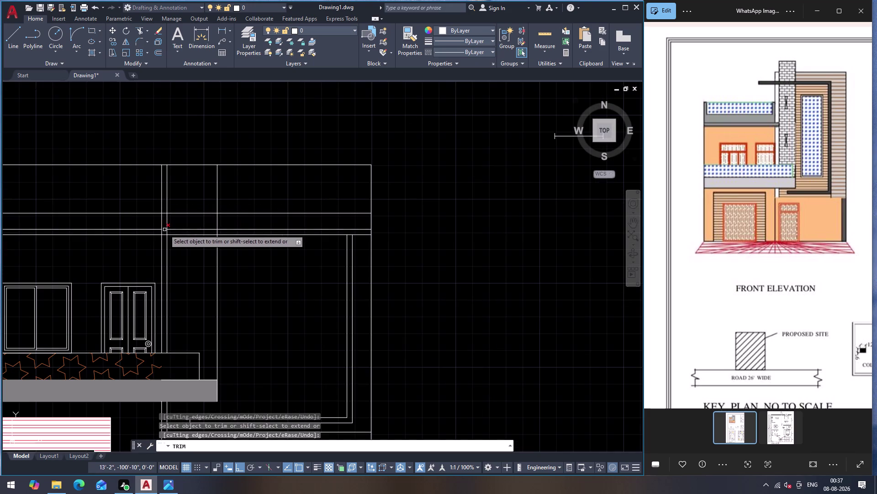
scroll(up, 3)
Fence-trim the crossed parapet segments, undo the mistaken trim, and finish trimming.
click(175, 222)
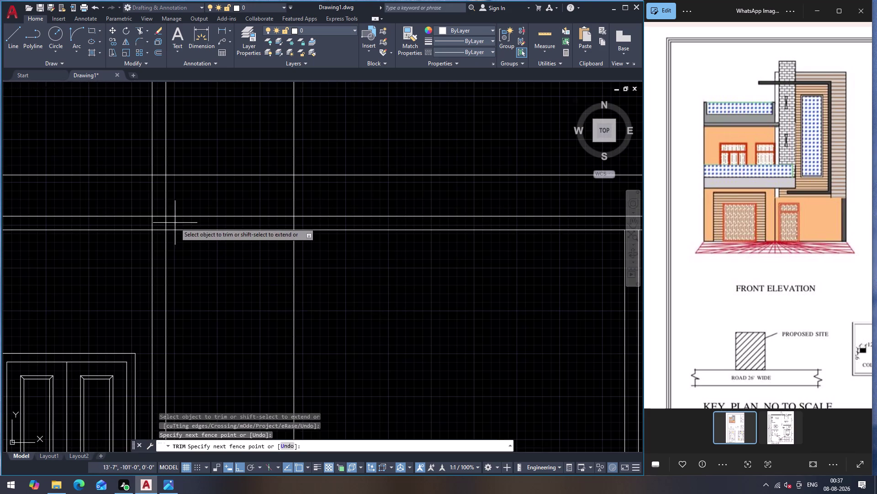
click(144, 223)
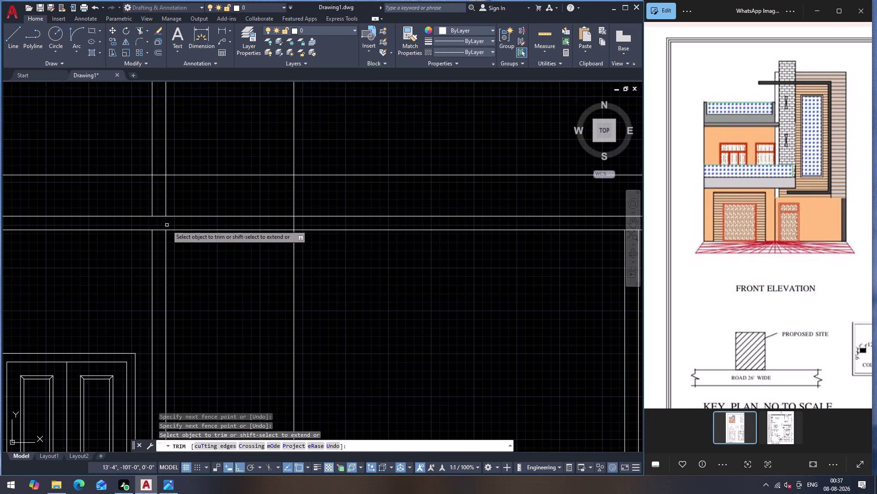
scroll(down, 3)
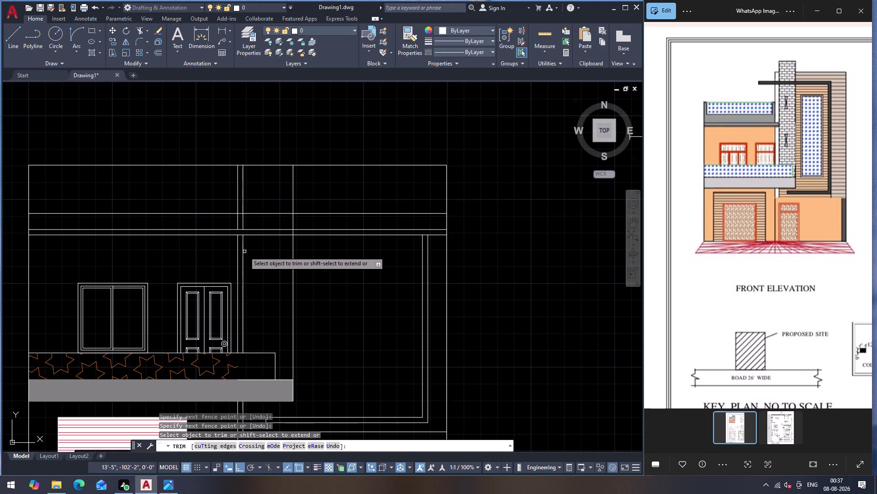
key(ctrl+z)
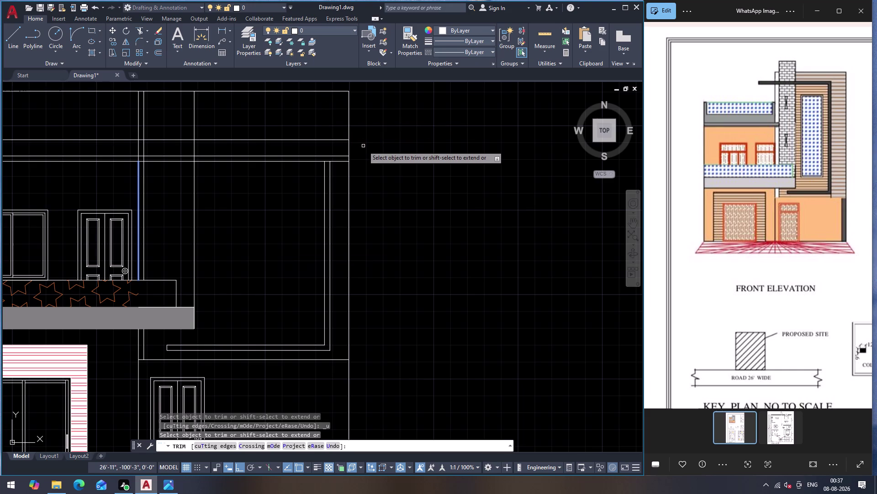
scroll(down, 3)
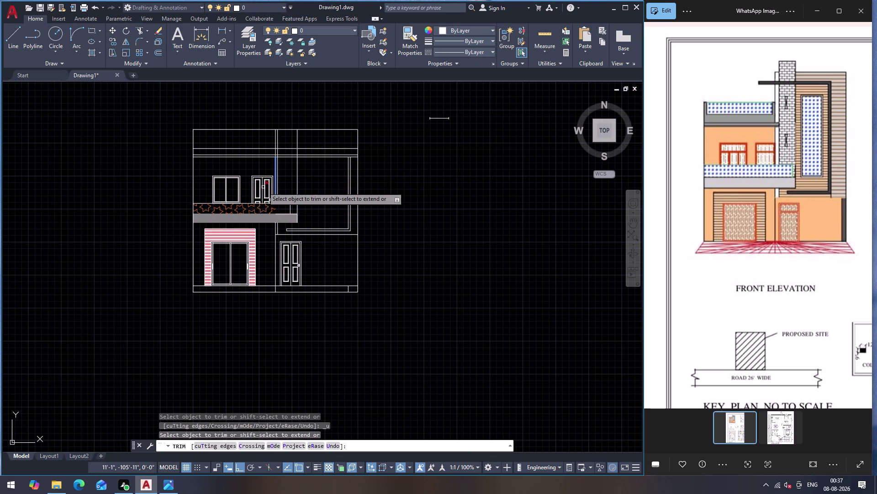
key(Escape)
scroll(up, 3)
scroll(down, 3)
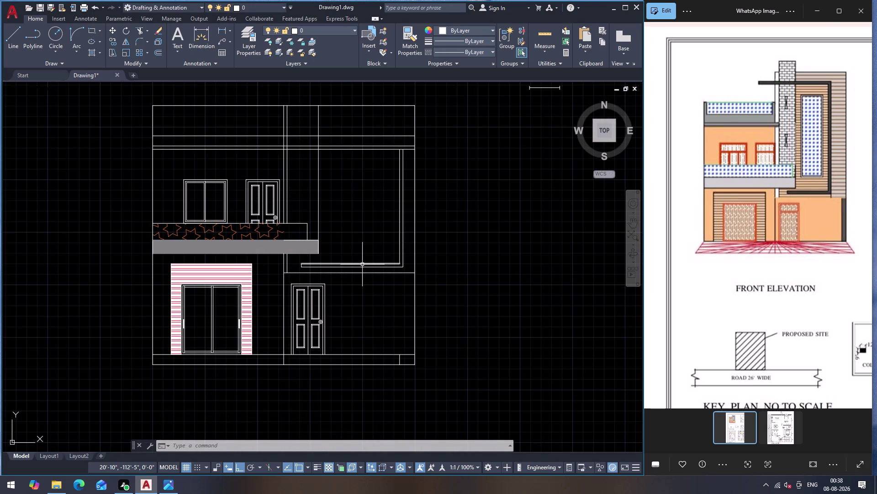
Select the right-hand vertical wall line, then deselect it without changing it.
click(400, 237)
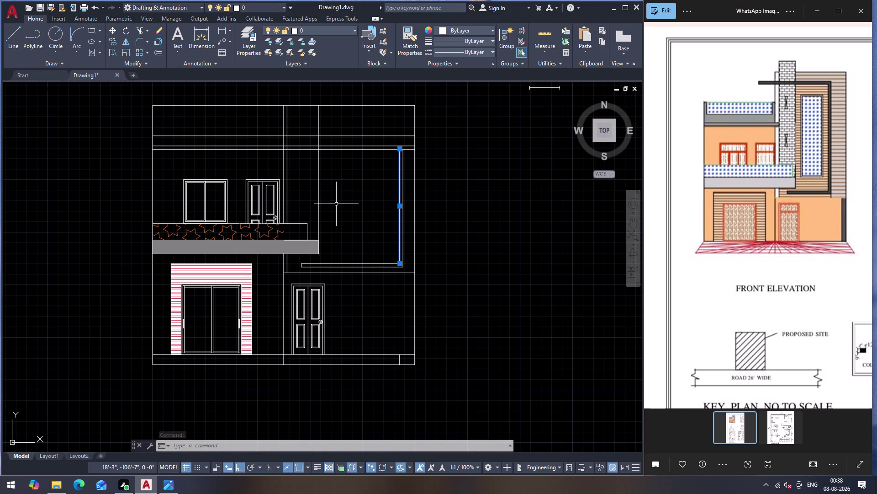
key(Escape)
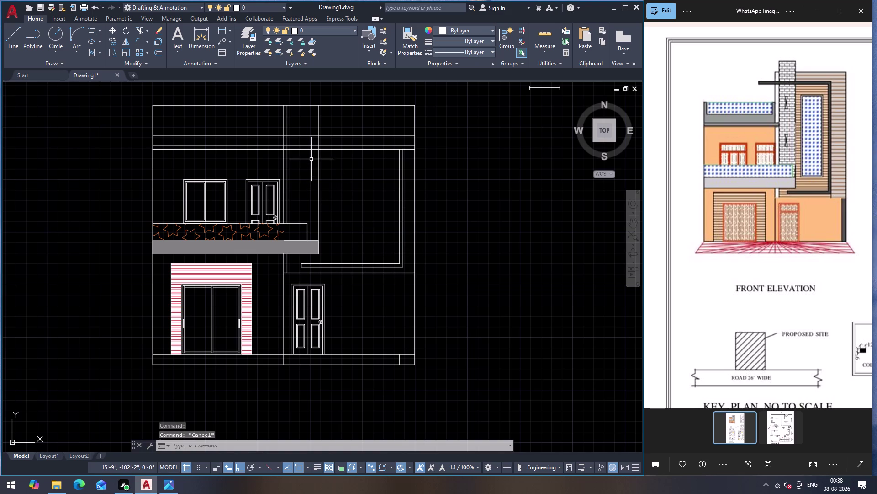
Fence-trim the short pieces crossing the top band in two places.
key(t)
key(r)
key(Return)
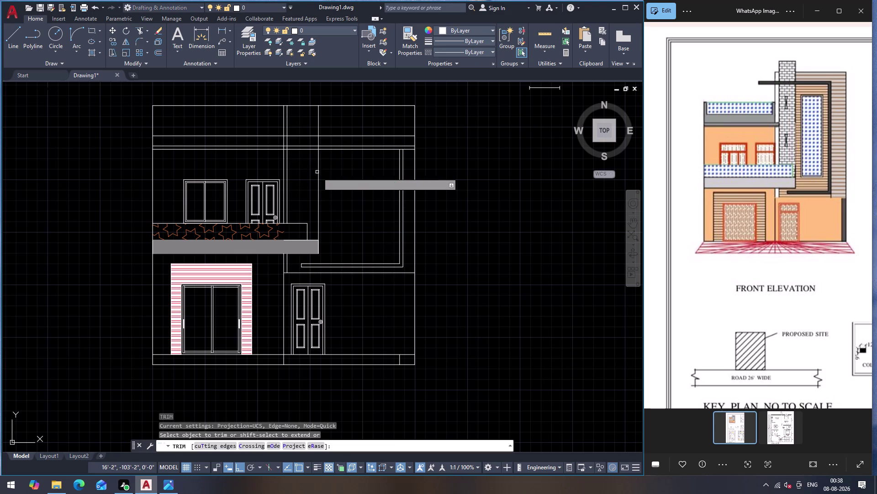
click(306, 174)
click(306, 123)
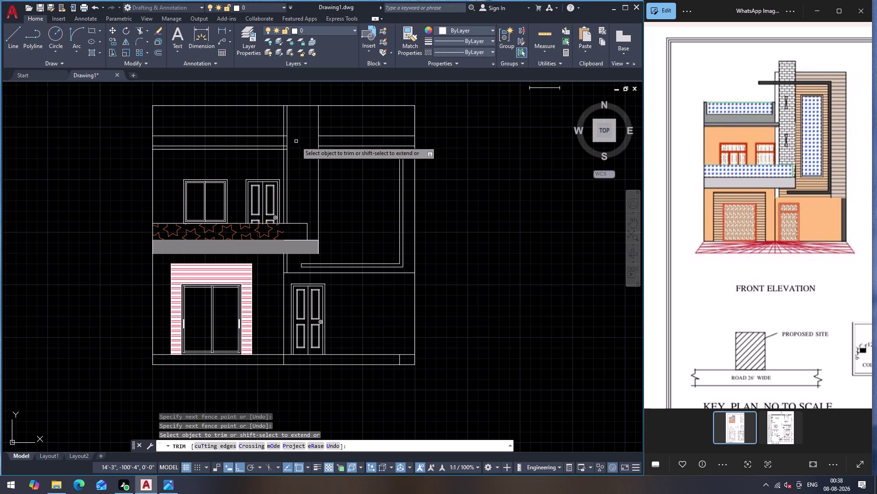
click(350, 157)
click(351, 129)
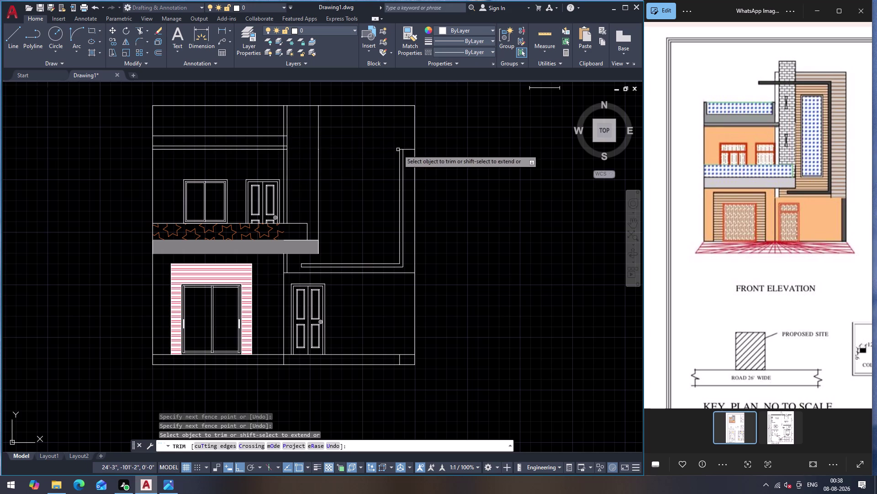
Fence-trim pieces near the upper right wall and the short top segment, then select that line.
click(407, 157)
click(405, 143)
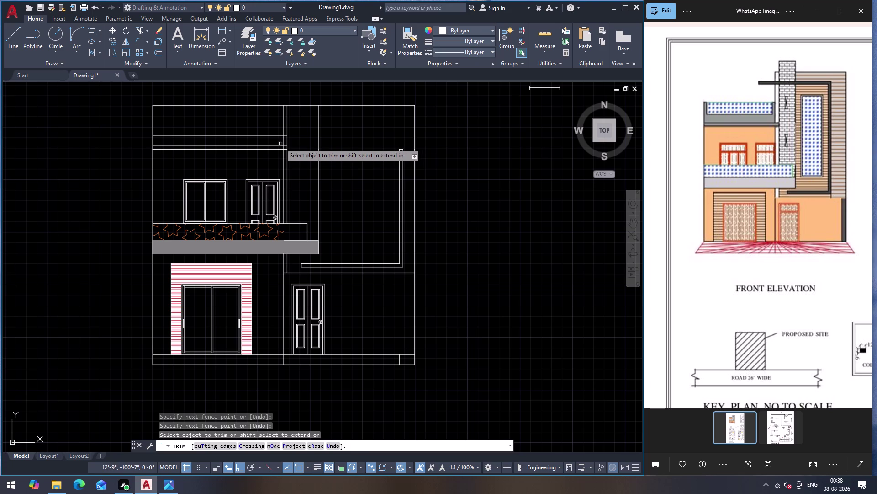
scroll(up, 3)
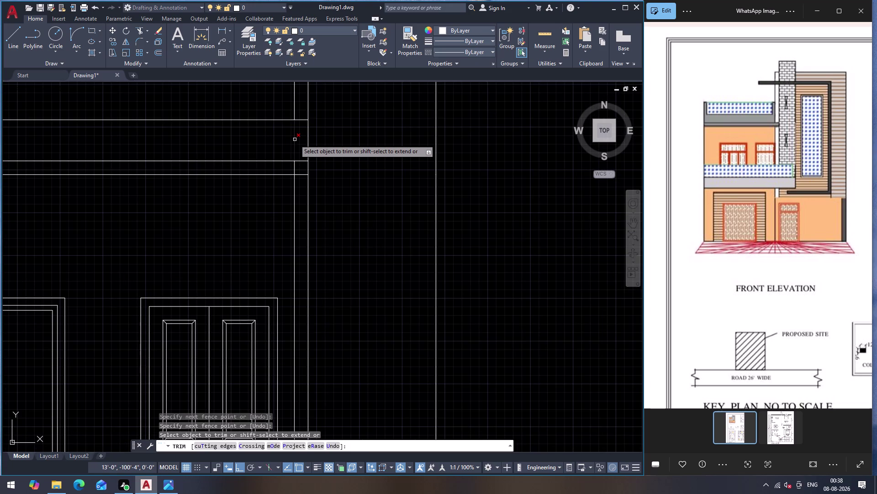
click(304, 142)
click(301, 114)
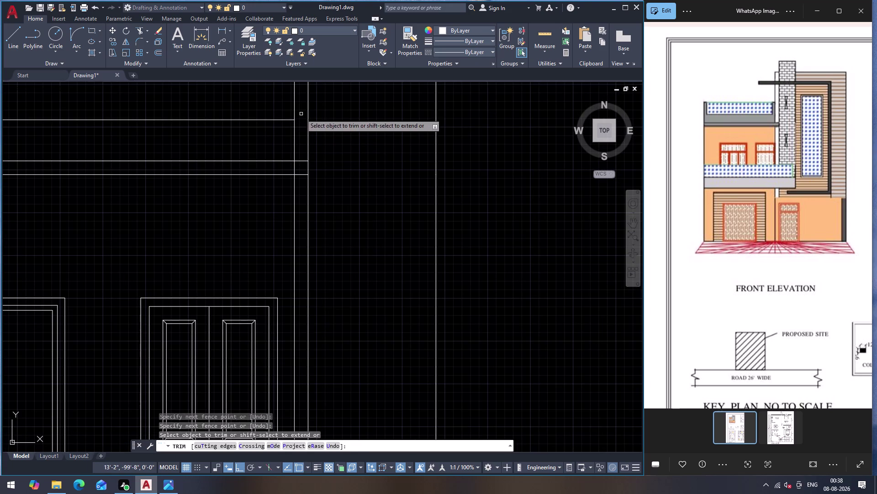
scroll(down, 3)
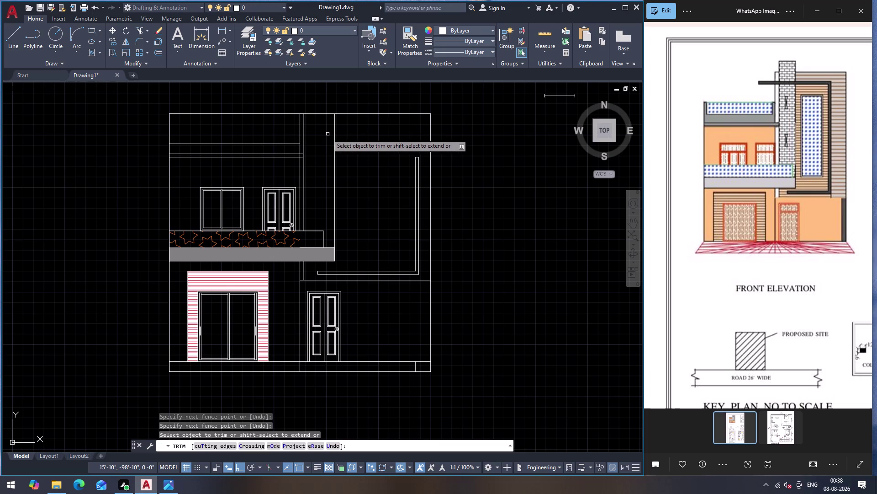
key(Escape)
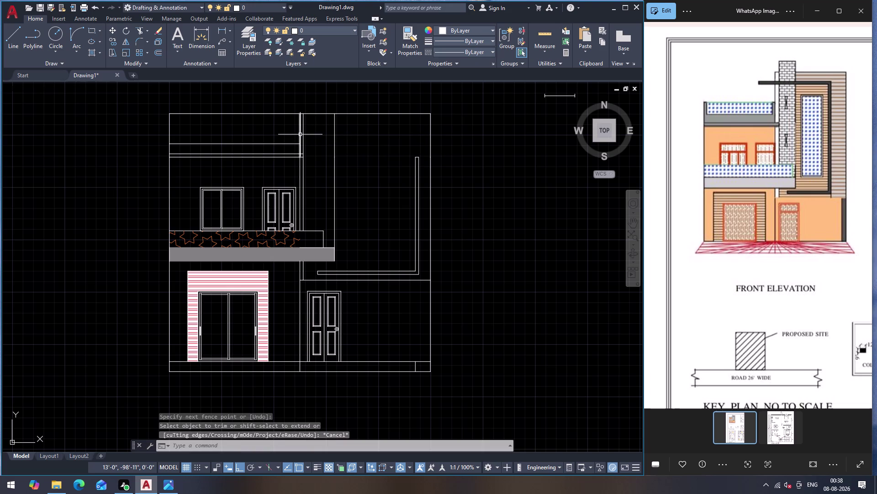
click(301, 135)
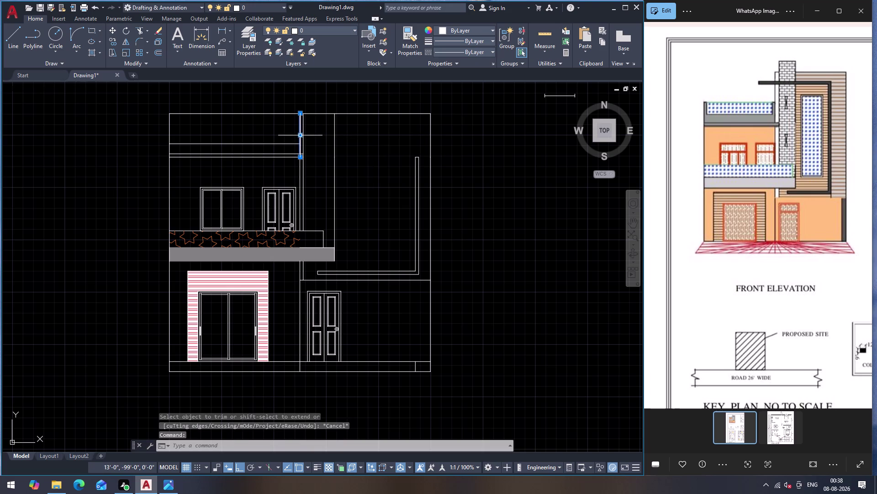
Offset the elevation's top lines by 3 inches after cancelling a misplaced distance entry.
key(3)
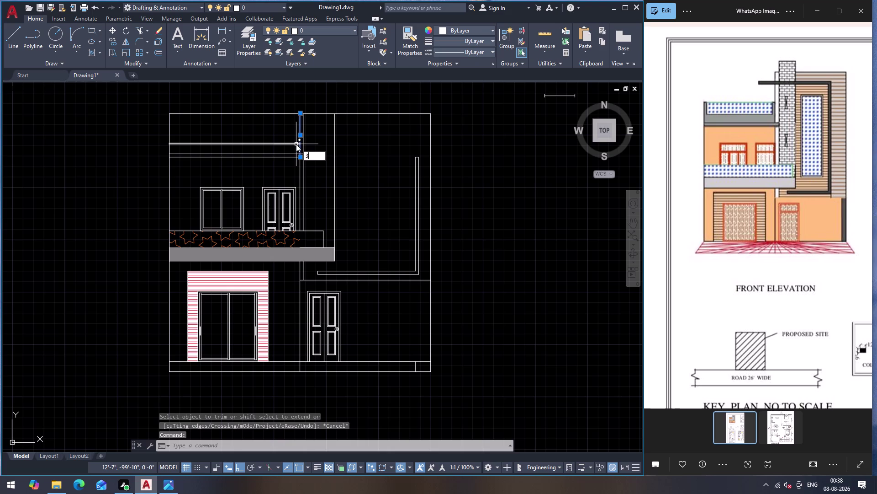
key(shift+quotedbl)
key(Return)
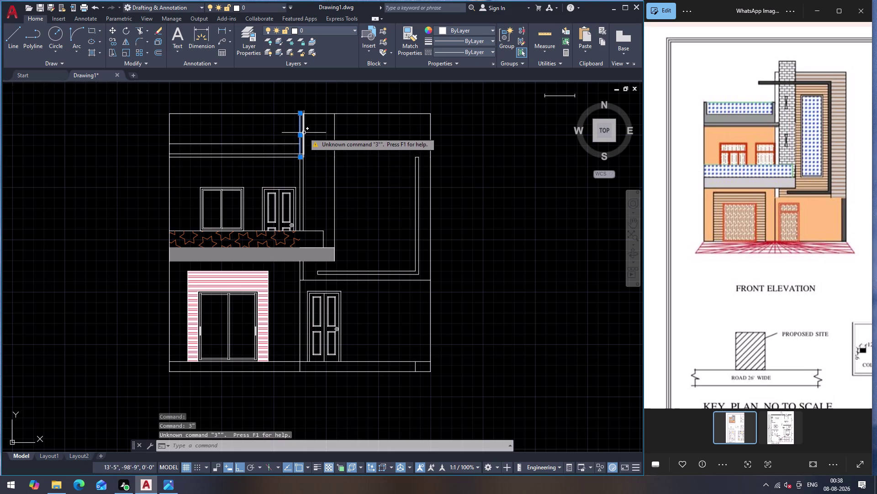
key(Escape)
click(301, 134)
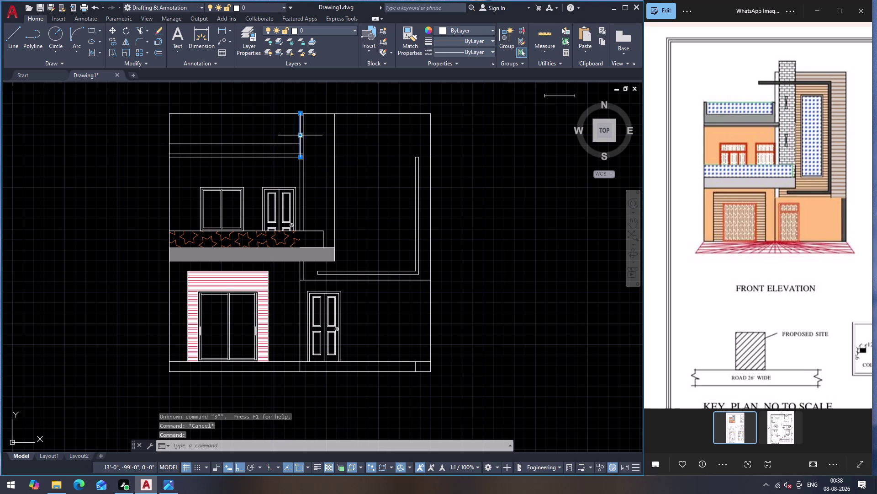
key(o)
key(Return)
key(3)
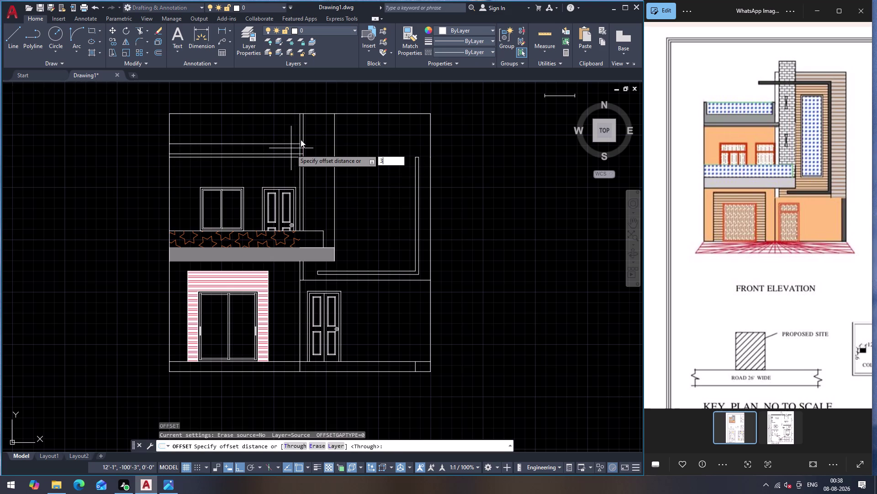
key(shift+quotedbl)
key(Return)
click(276, 148)
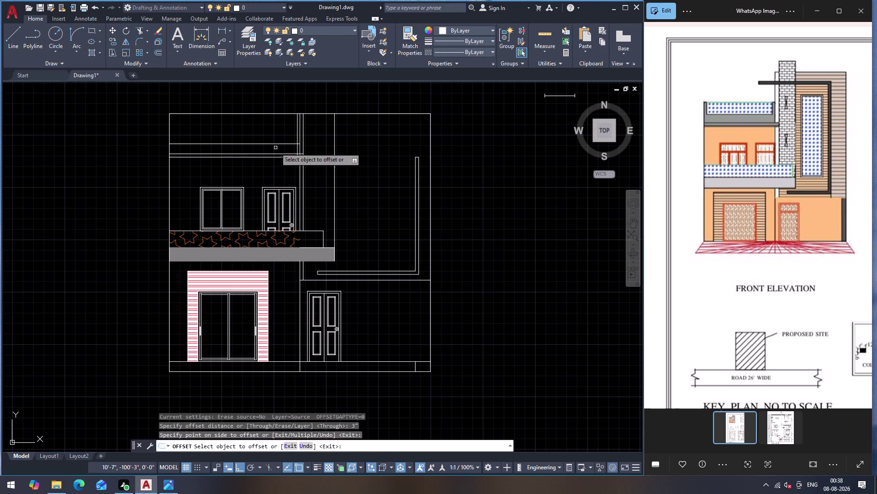
click(170, 134)
click(197, 133)
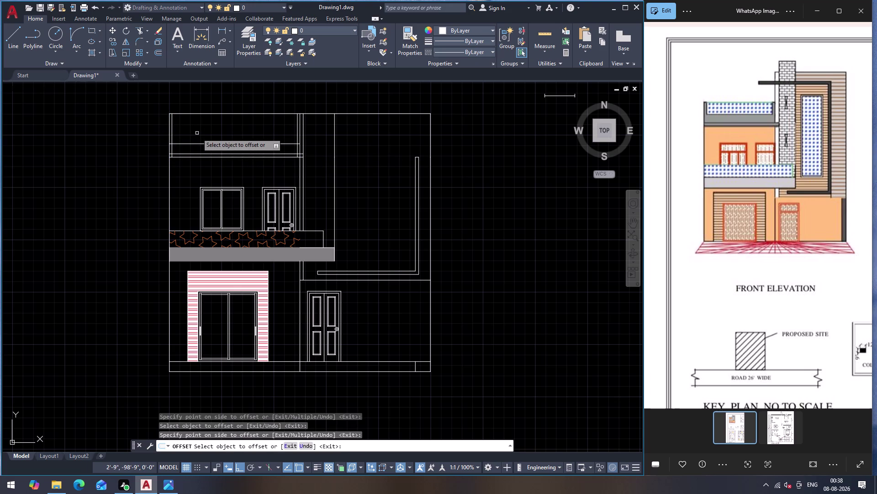
key(Escape)
scroll(up, 3)
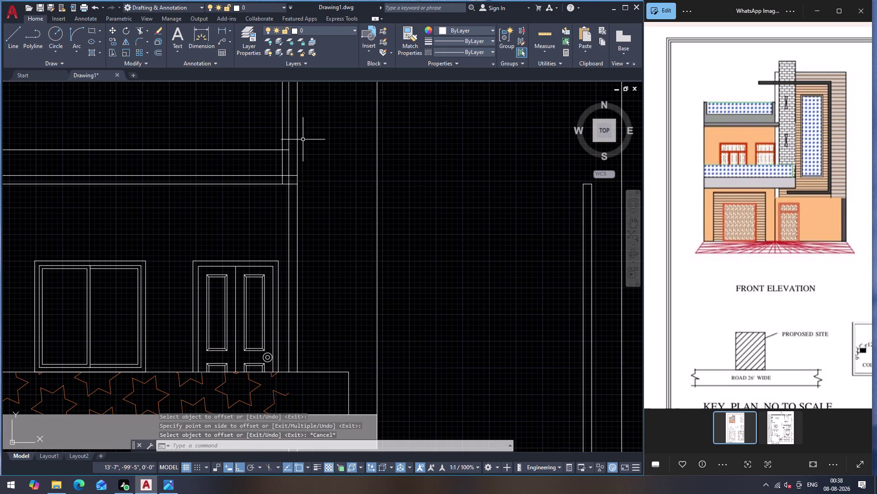
scroll(up, 3)
scroll(down, 3)
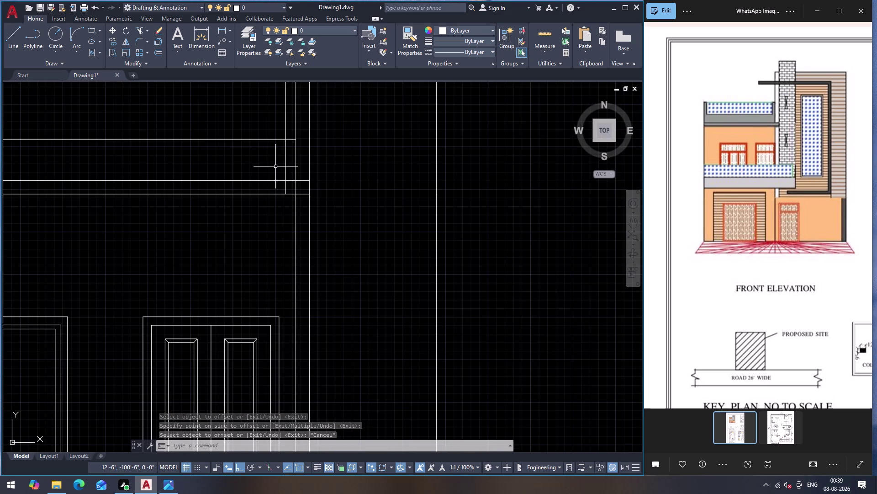
Trim the overhanging end of the new offset line.
text(TR)
key(Return)
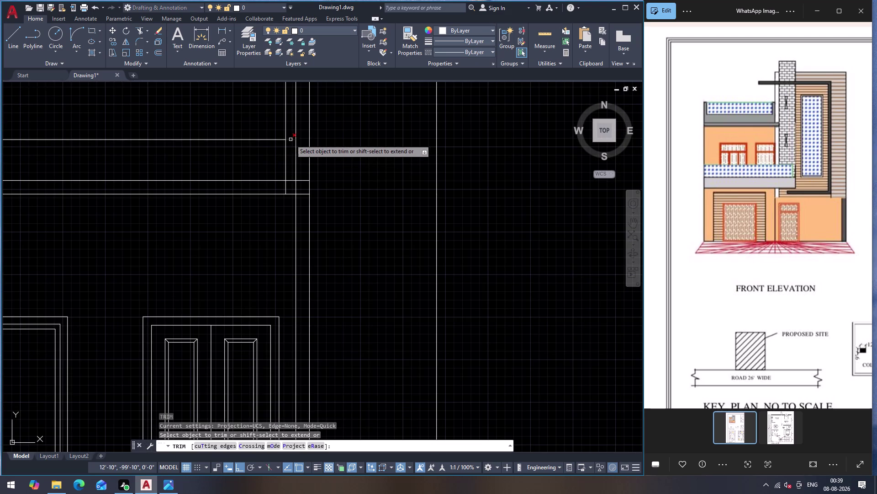
click(290, 139)
scroll(down, 3)
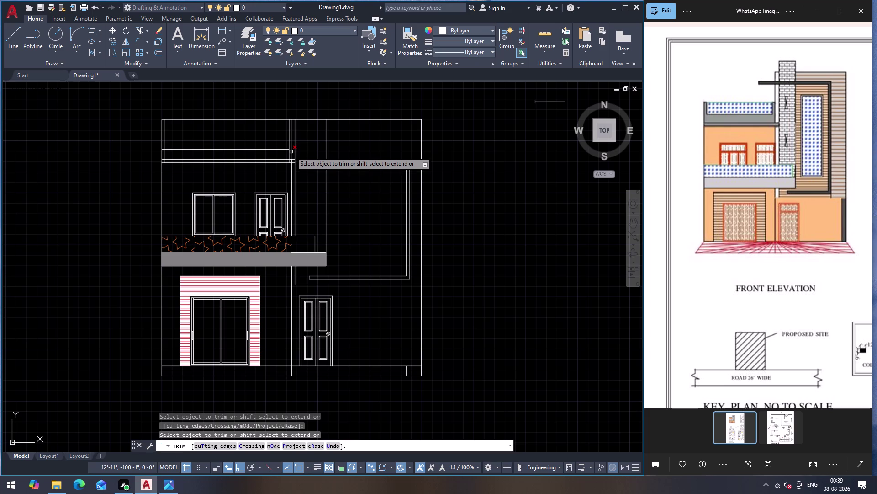
key(Escape)
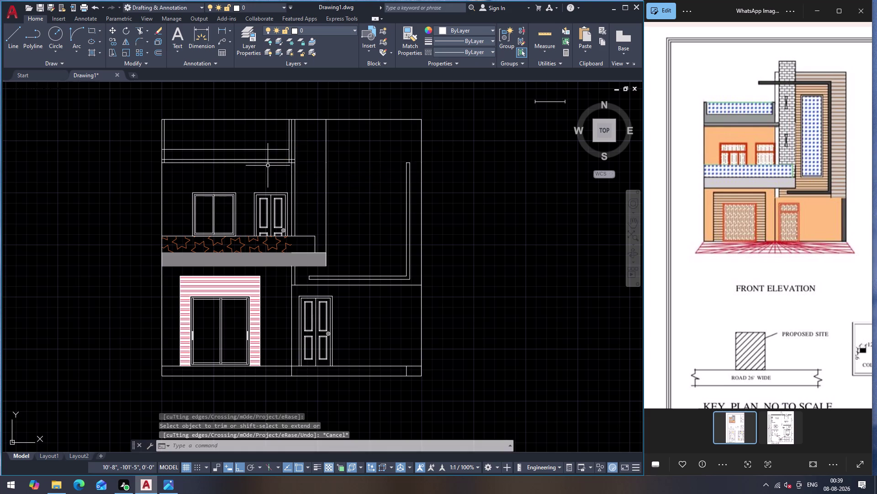
scroll(down, 3)
scroll(down, 3)
Window-select the entire front elevation and delete it.
scroll(up, 3)
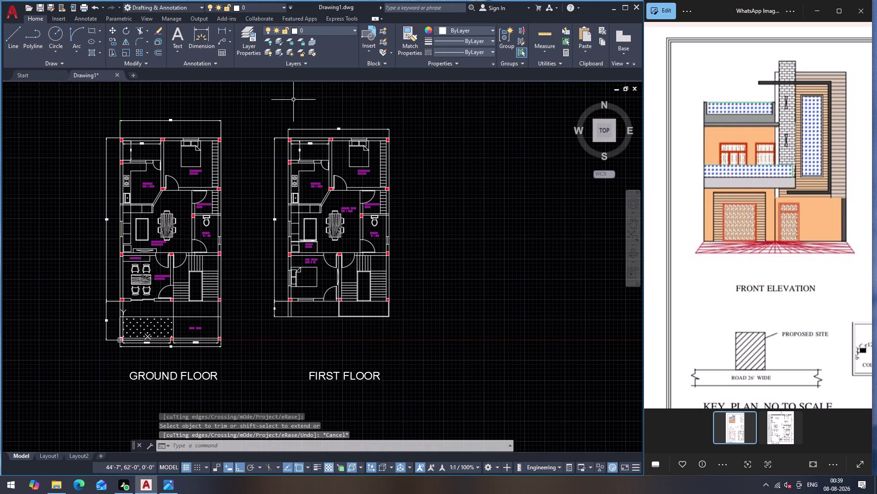
scroll(down, 3)
scroll(up, 3)
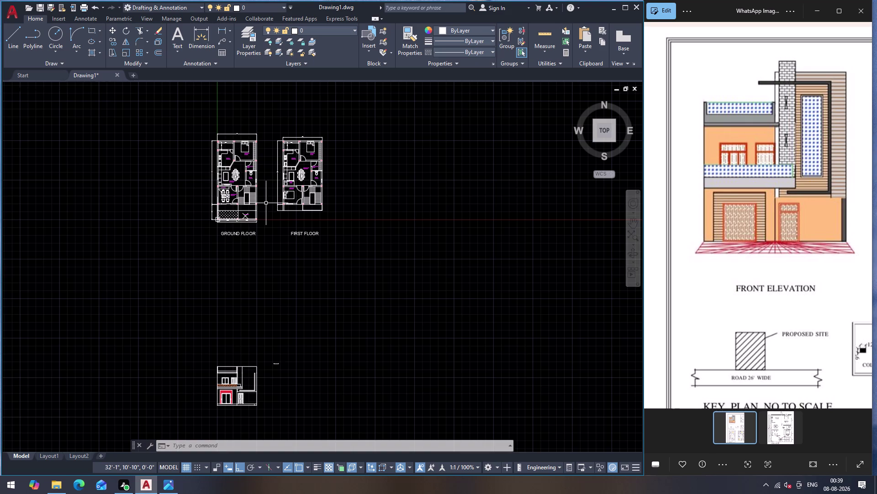
drag(144, 287, 153, 299)
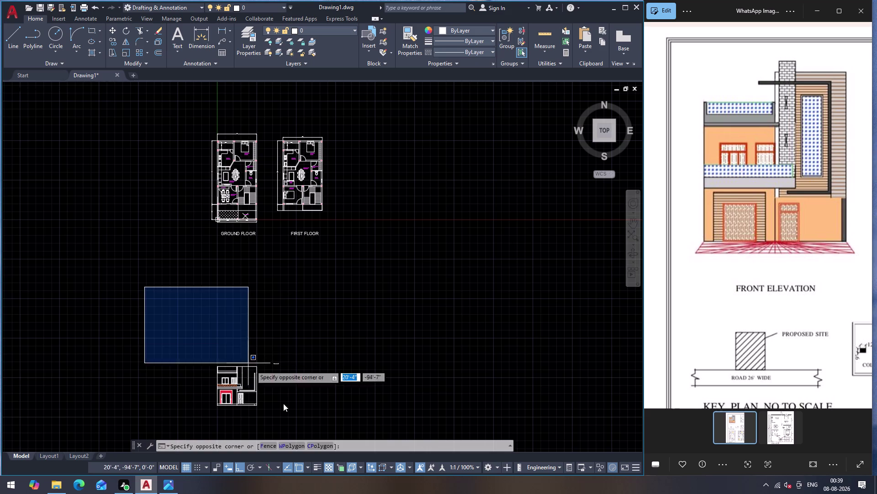
click(298, 429)
key(Delete)
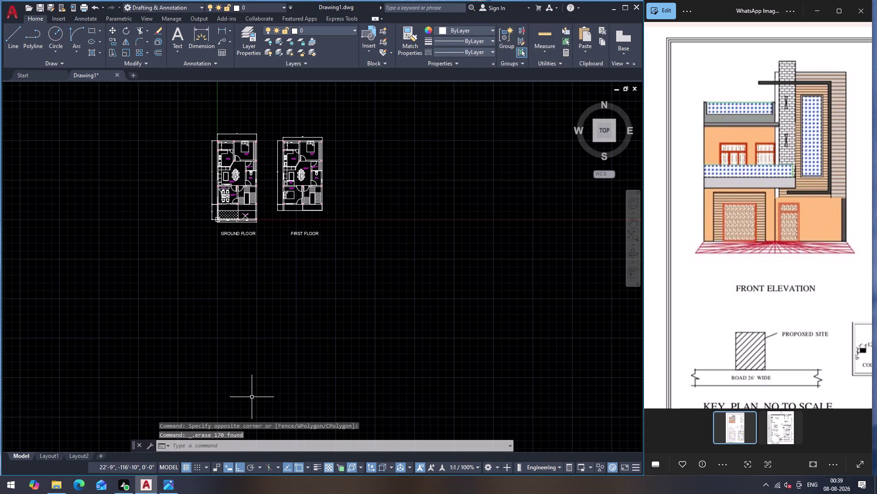
key(ctrl+s)
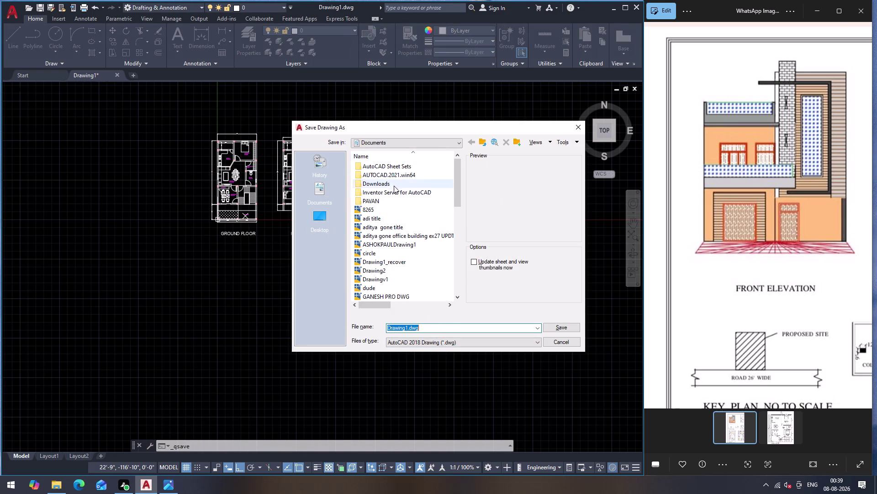
Save the drawing as 'SRI SURYA G+1' DWG in the Documents folder.
scroll(up, 3)
scroll(down, 3)
scroll(up, 3)
scroll(down, 3)
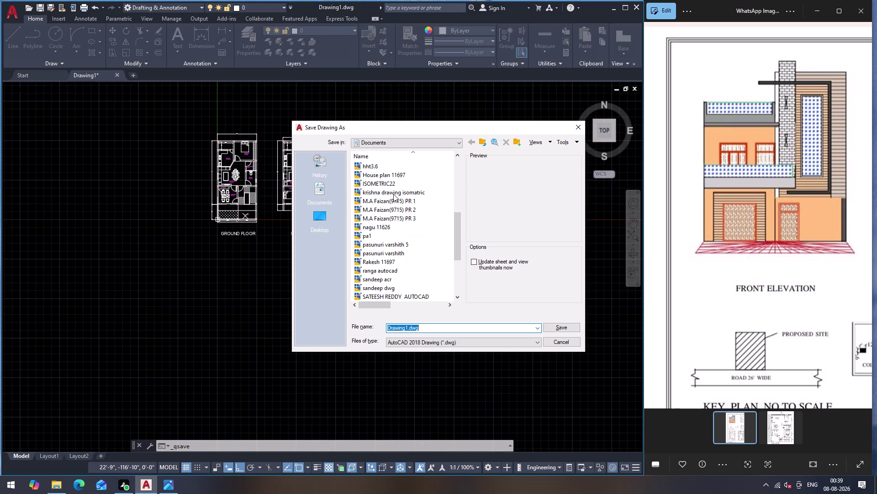
scroll(down, 3)
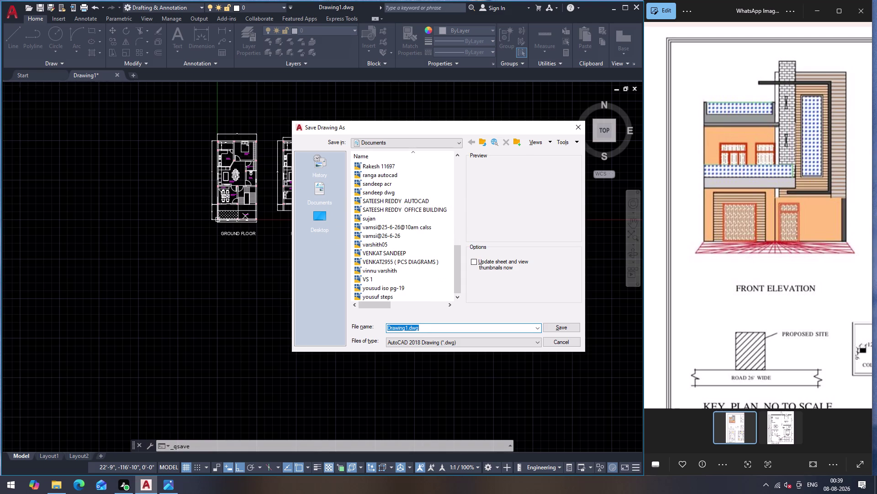
key(BackSpace)
text(SR)
text(IMS)
key(BackSpace)
key(BackSpace)
key(space)
text(SUR)
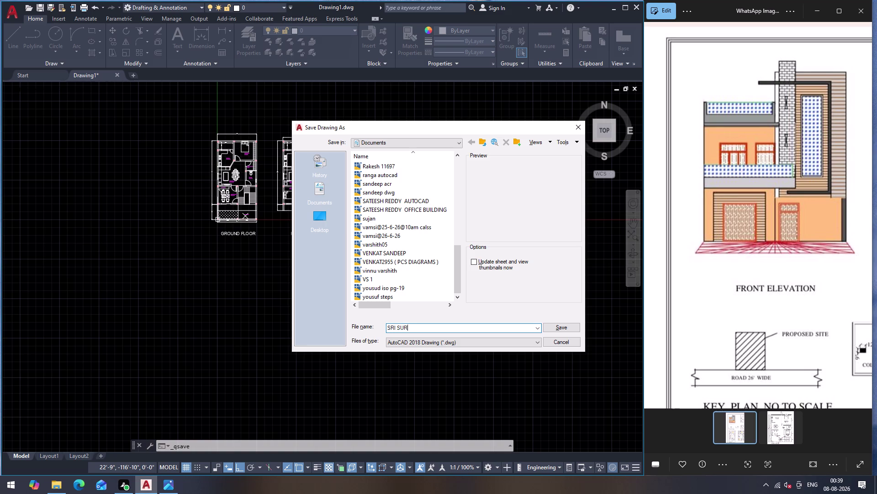
text(YA)
key(space)
key(g)
key(plus)
key(1)
key(Return)
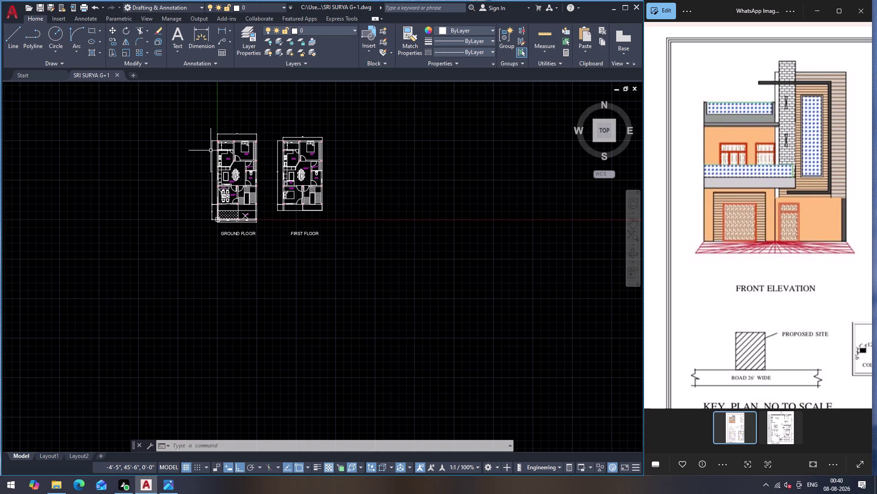
key(ctrl+p)
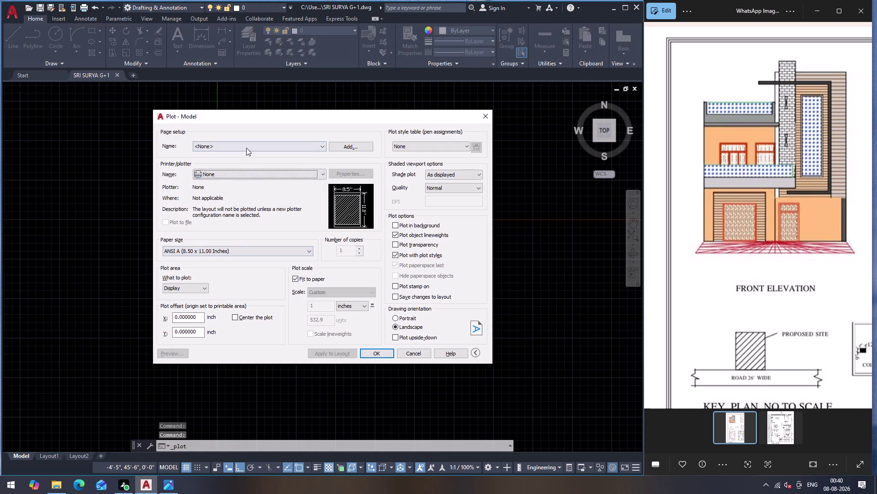
Set the plotter to DWG To PDF.pc3 with full bleed A4 paper in portrait orientation.
click(245, 177)
click(235, 284)
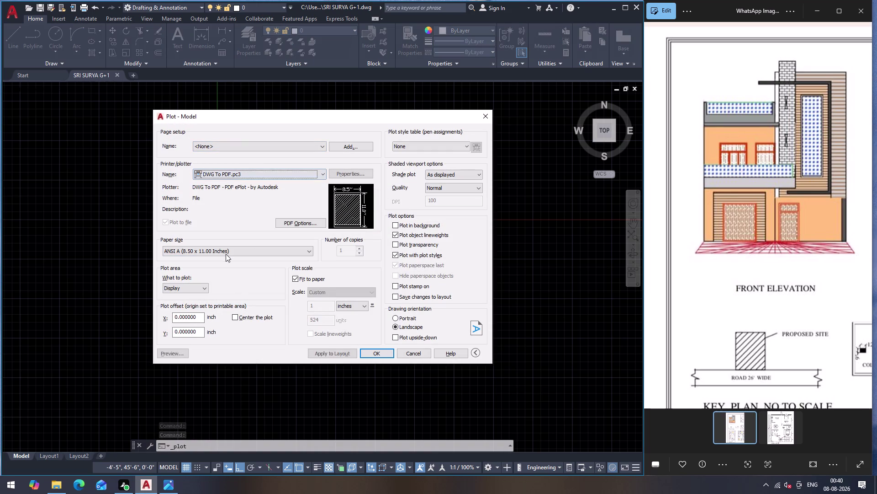
click(226, 253)
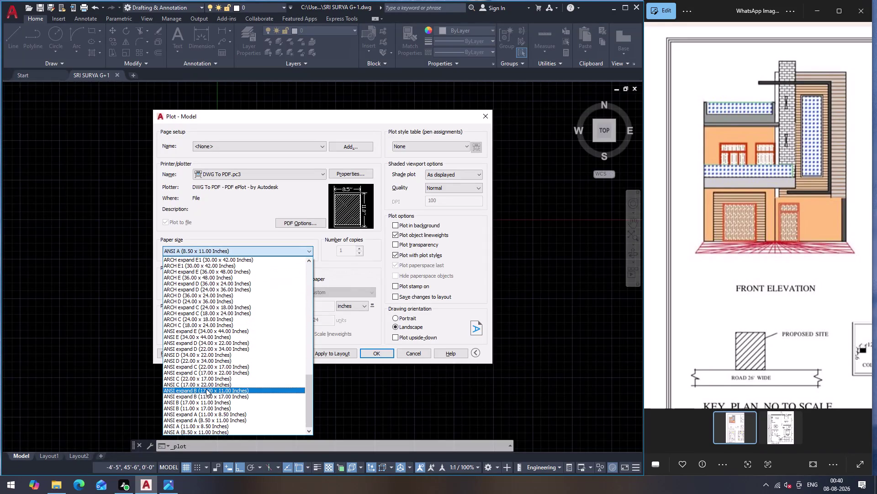
scroll(down, 3)
scroll(up, 3)
scroll(up, 3)
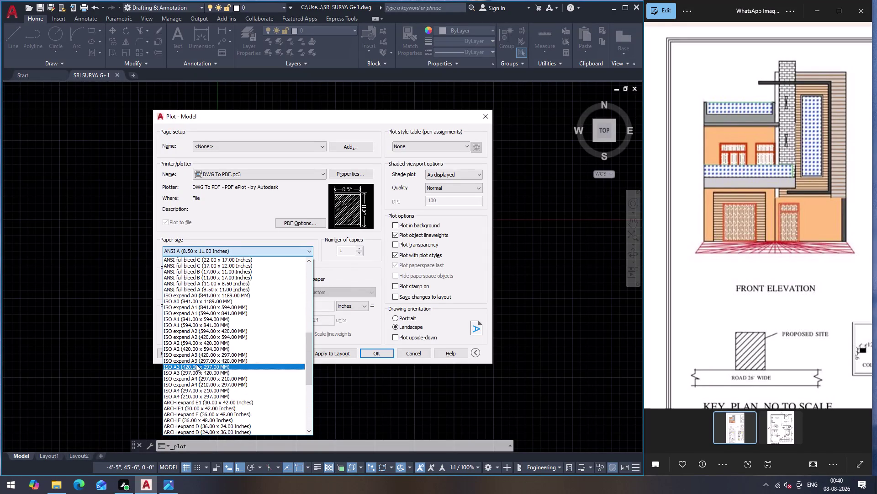
scroll(up, 3)
scroll(up, 3)
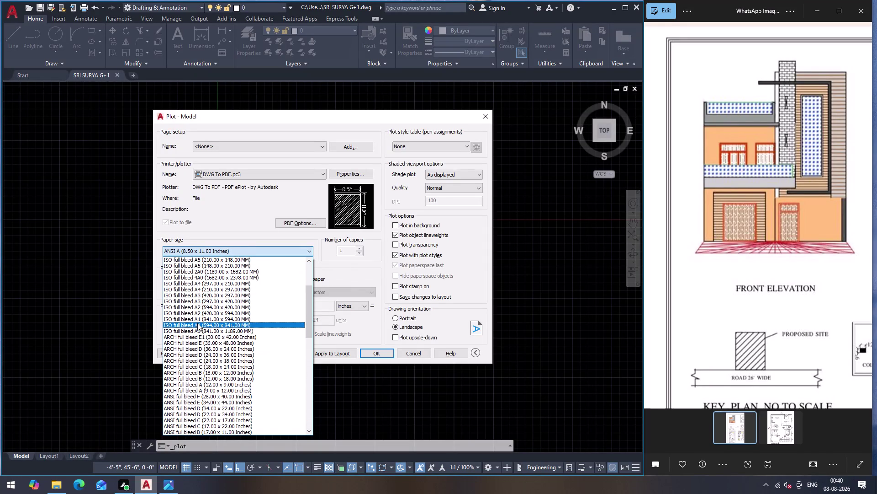
scroll(up, 3)
scroll(down, 3)
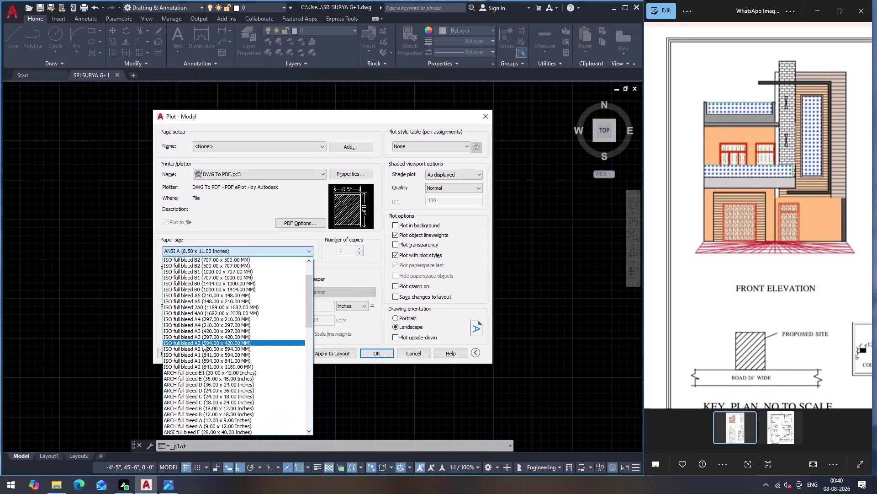
click(205, 320)
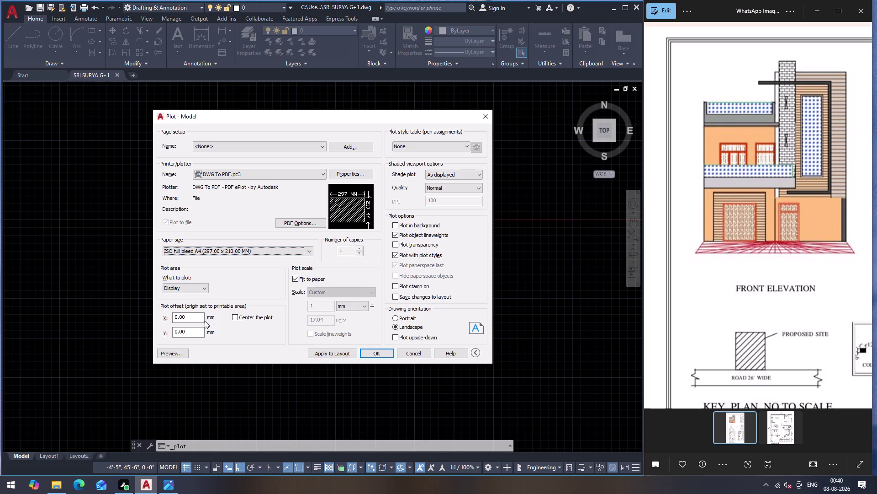
click(394, 318)
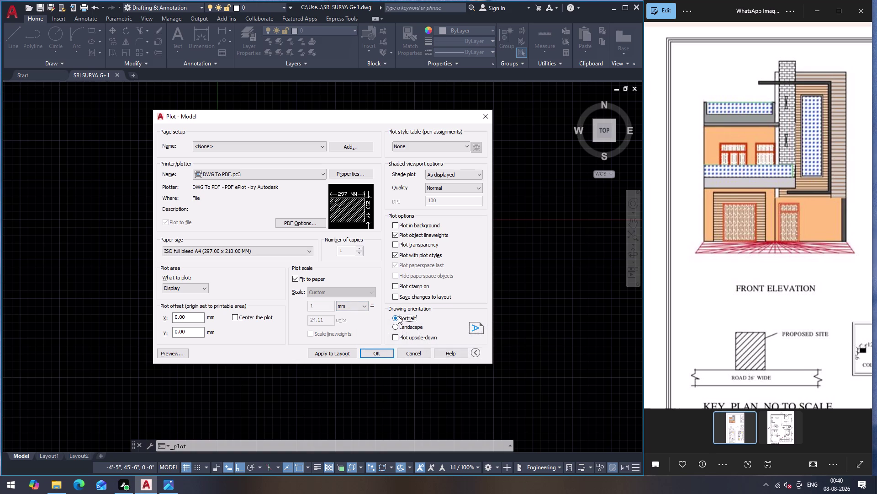
click(398, 316)
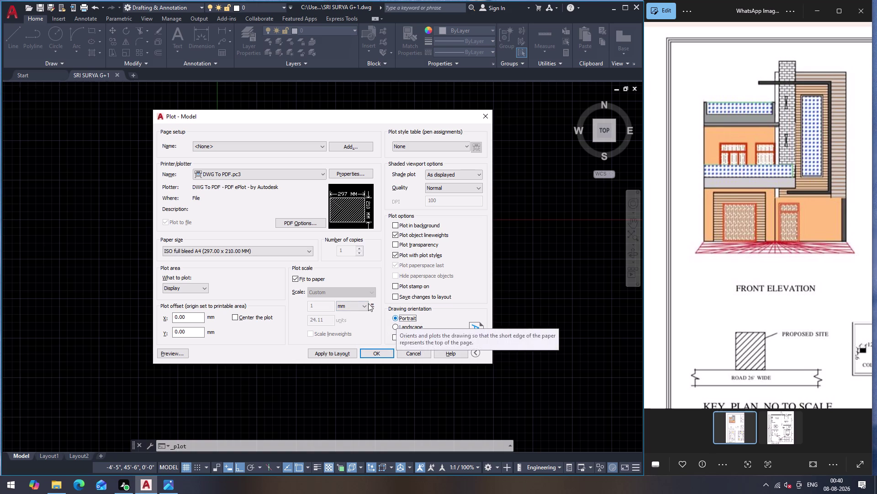
Choose the ISO full bleed A4 (210 x 297 MM) size and plot a Window area.
click(308, 250)
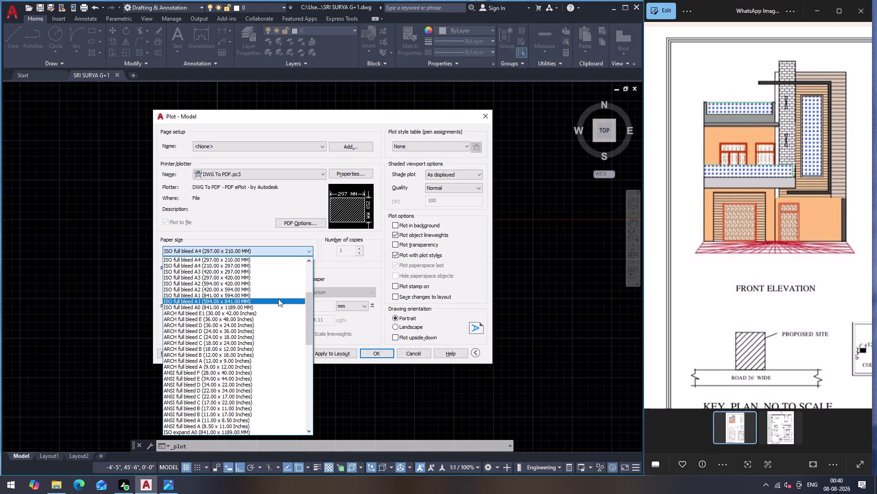
scroll(up, 3)
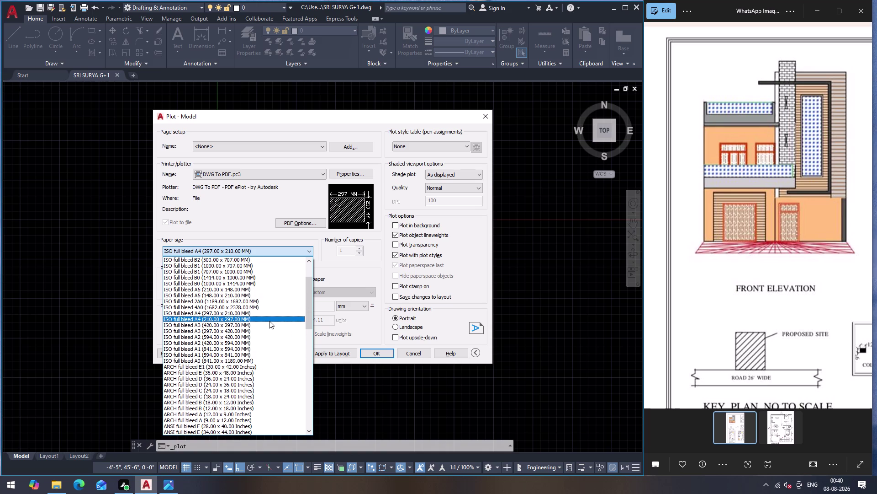
click(269, 321)
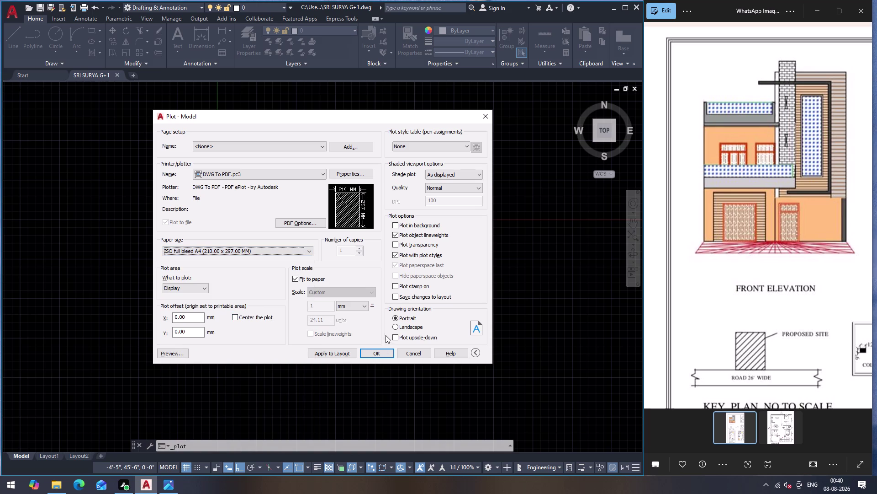
click(199, 292)
click(199, 315)
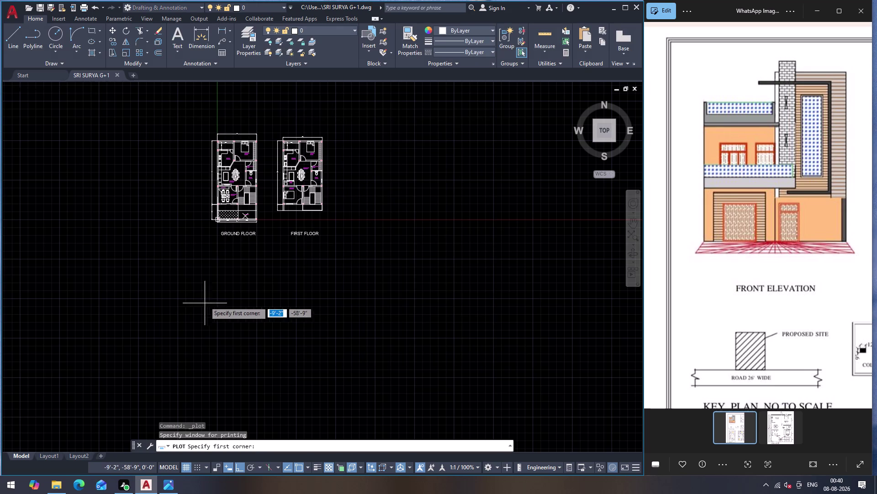
Window the plot area around both floor plans, then check them on the A4 portrait preview.
click(199, 127)
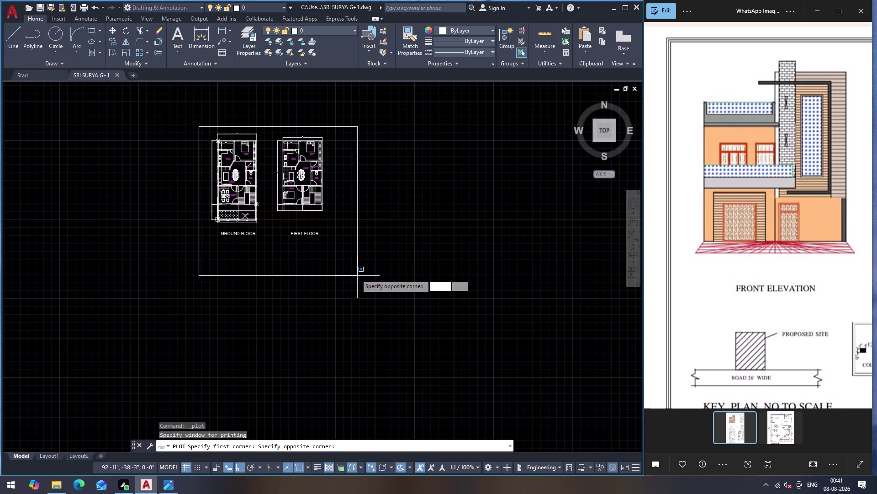
click(342, 259)
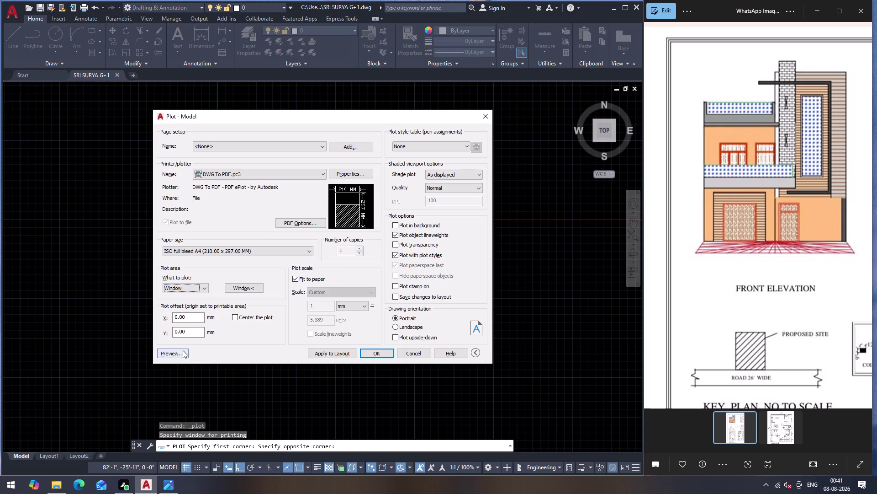
click(183, 350)
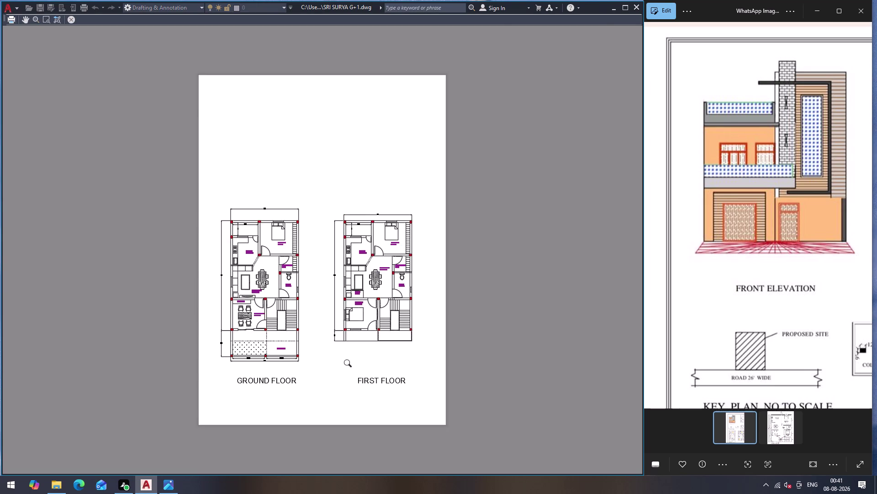
scroll(up, 3)
scroll(down, 3)
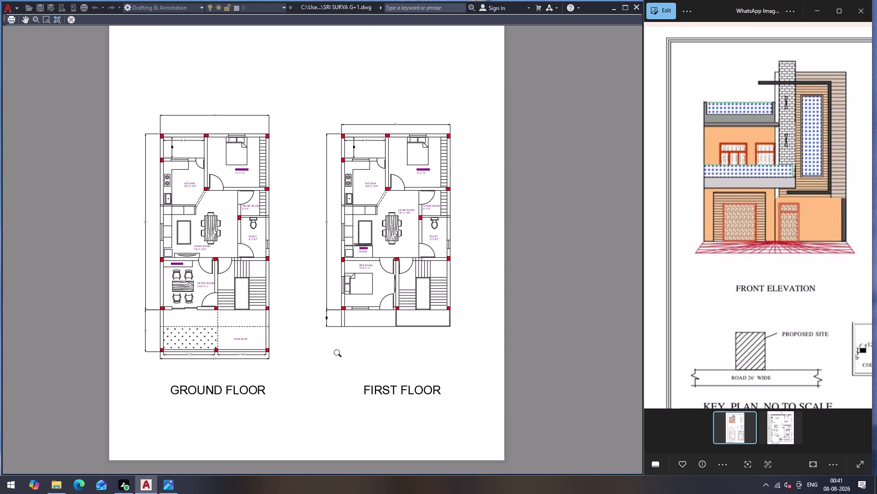
scroll(up, 3)
scroll(down, 3)
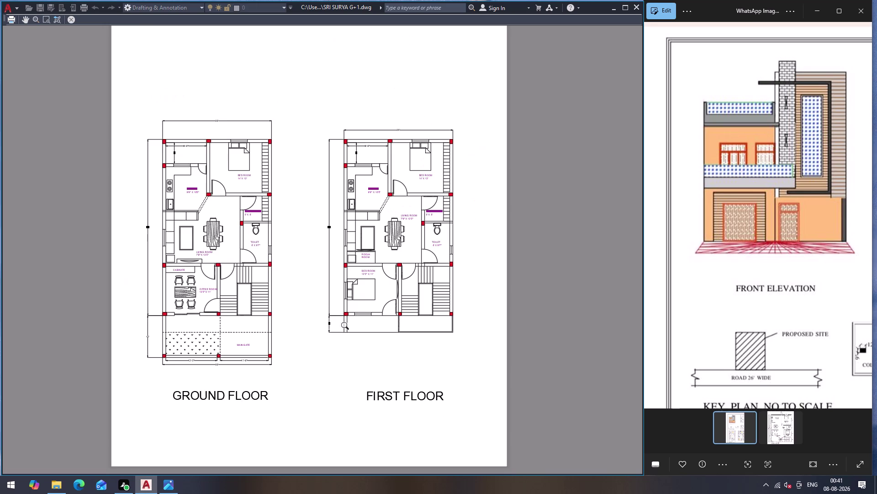
scroll(up, 3)
scroll(down, 3)
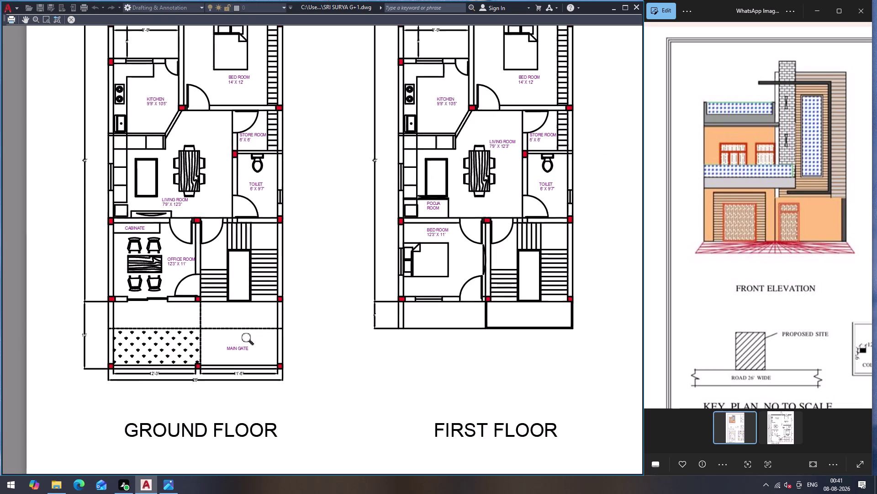
scroll(down, 3)
scroll(up, 3)
scroll(down, 3)
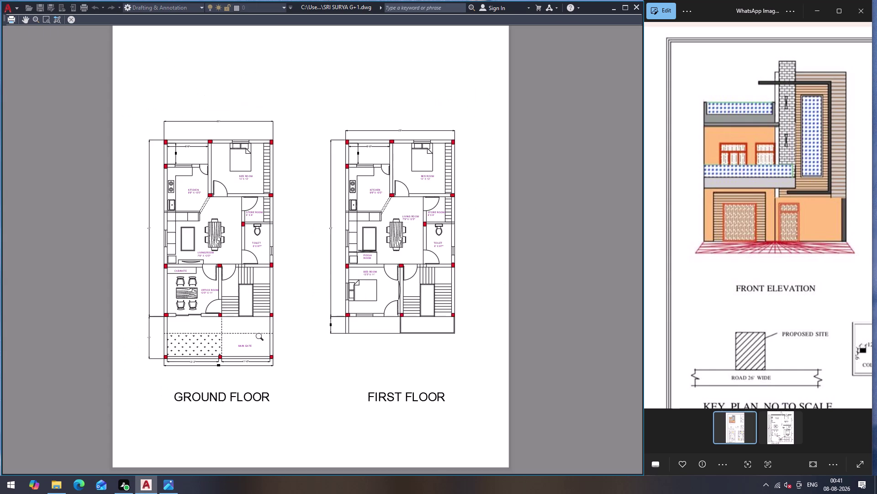
key(Escape)
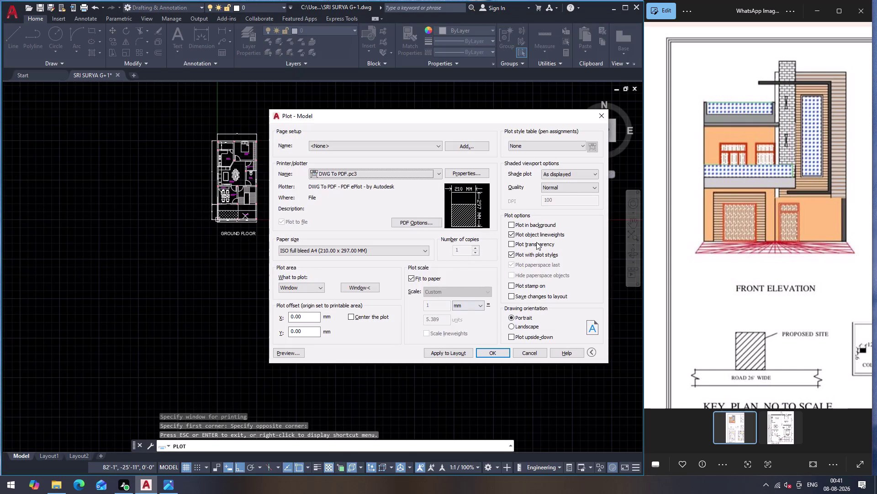
Accept the plot settings and save the PDF as SRI SURYA G+1-Model in Documents.
click(489, 354)
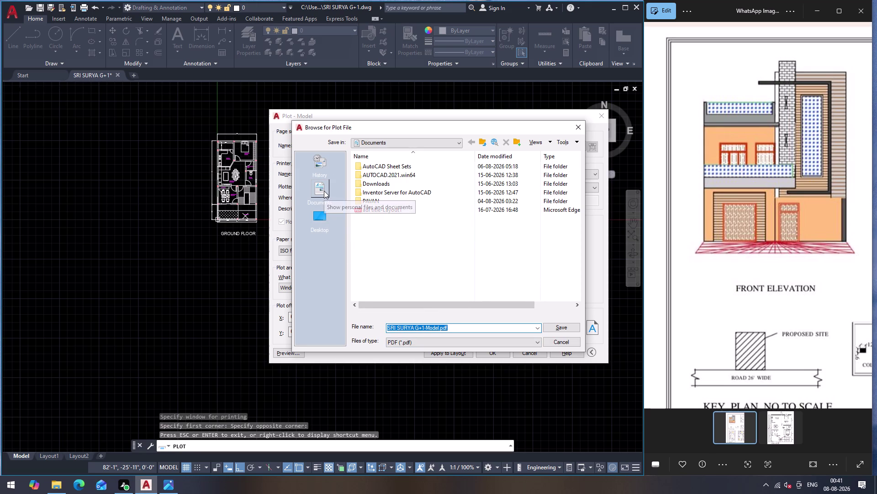
click(324, 190)
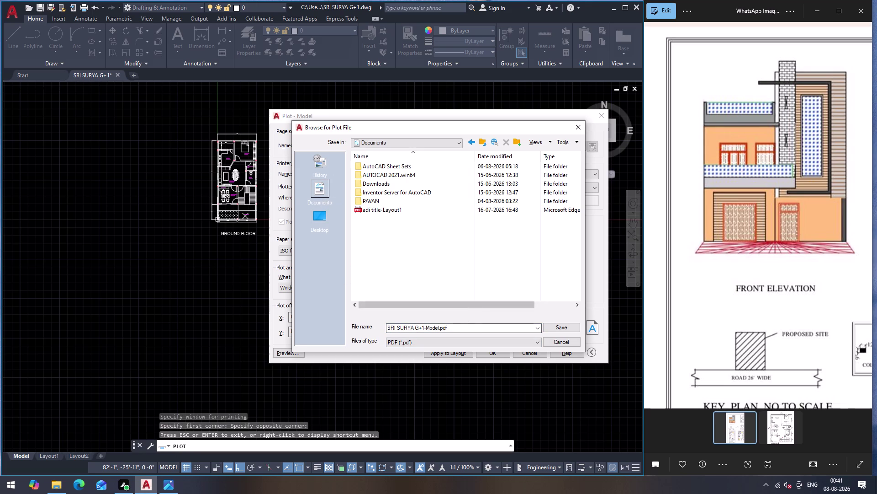
click(574, 328)
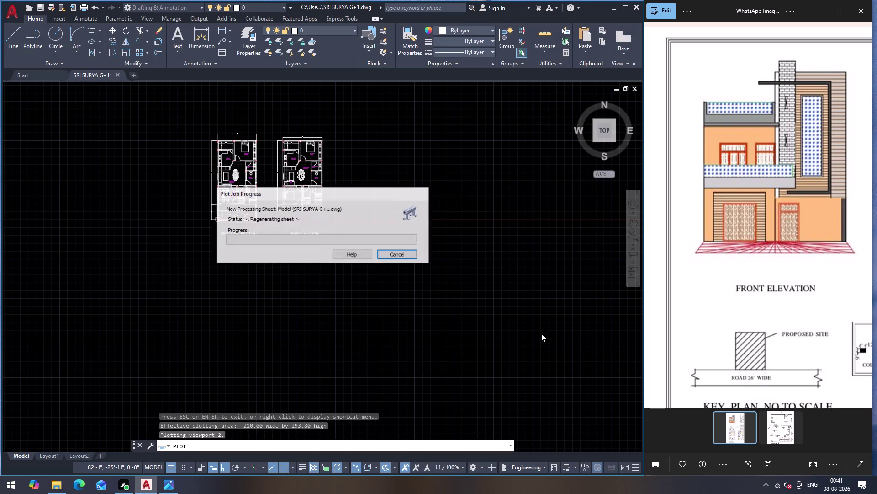